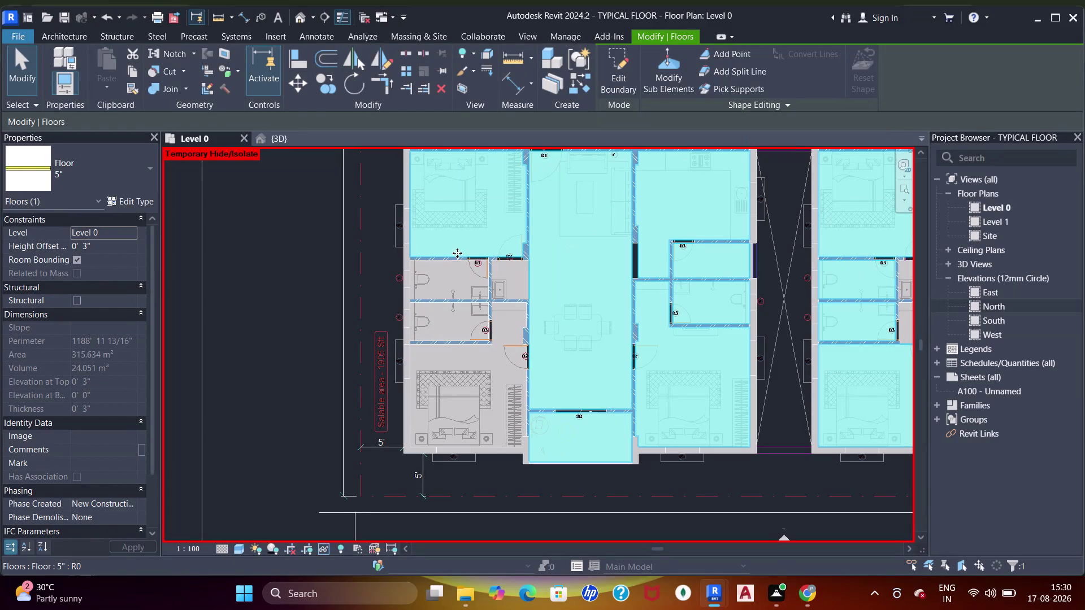
Enter the Level 0 floor's boundary edit and sketch a first gap-covering rectangle.
double_click(455, 250)
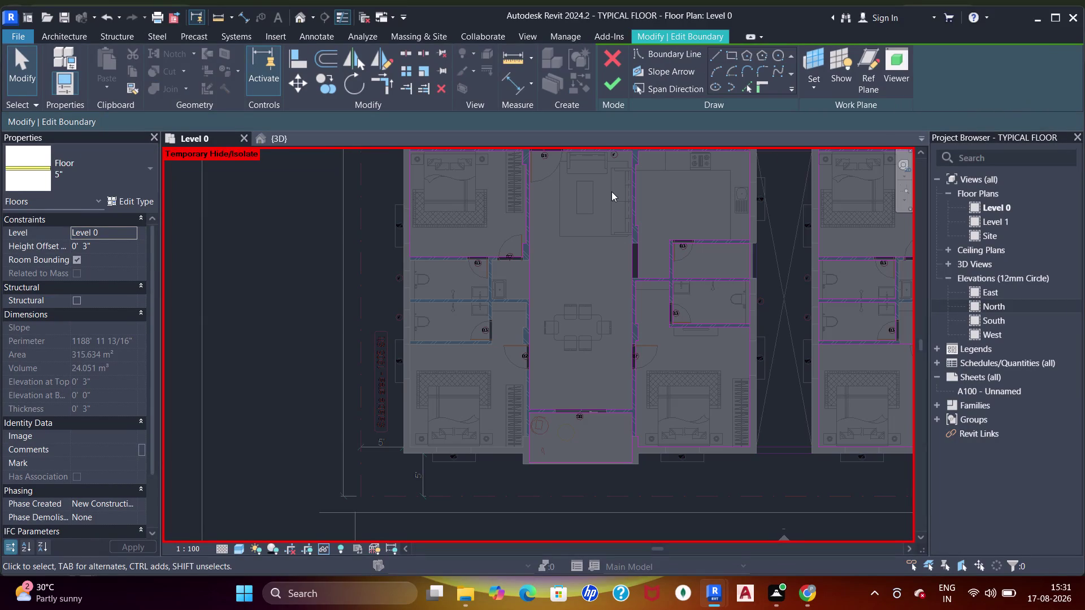
click(733, 56)
scroll(up, 3)
scroll(up, 3)
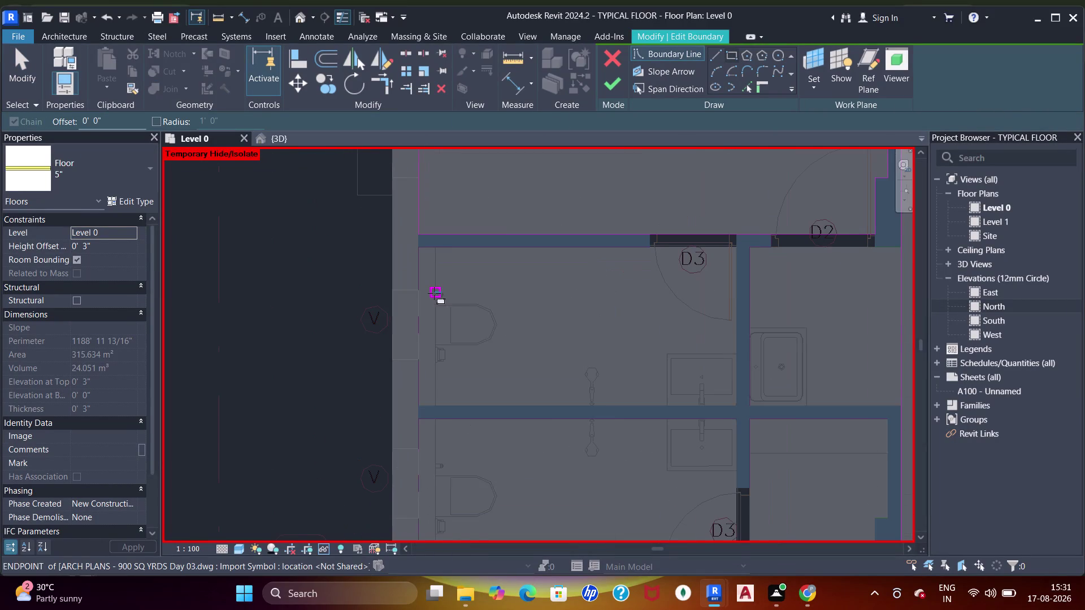
scroll(up, 3)
click(738, 246)
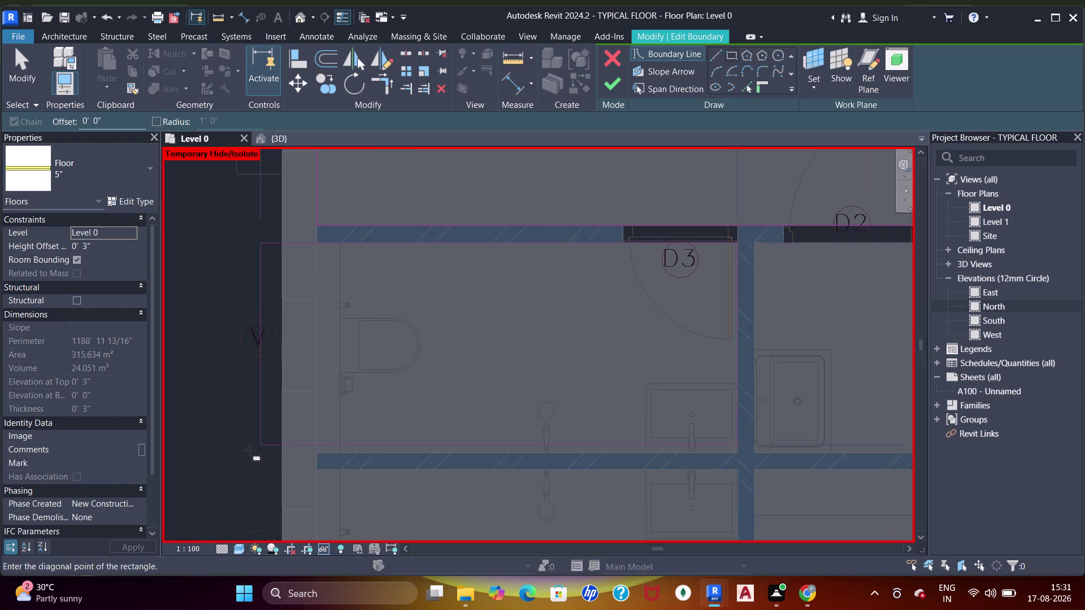
click(321, 448)
Sketch a rectangle along the bathroom wall to the floor's endpoint.
scroll(down, 3)
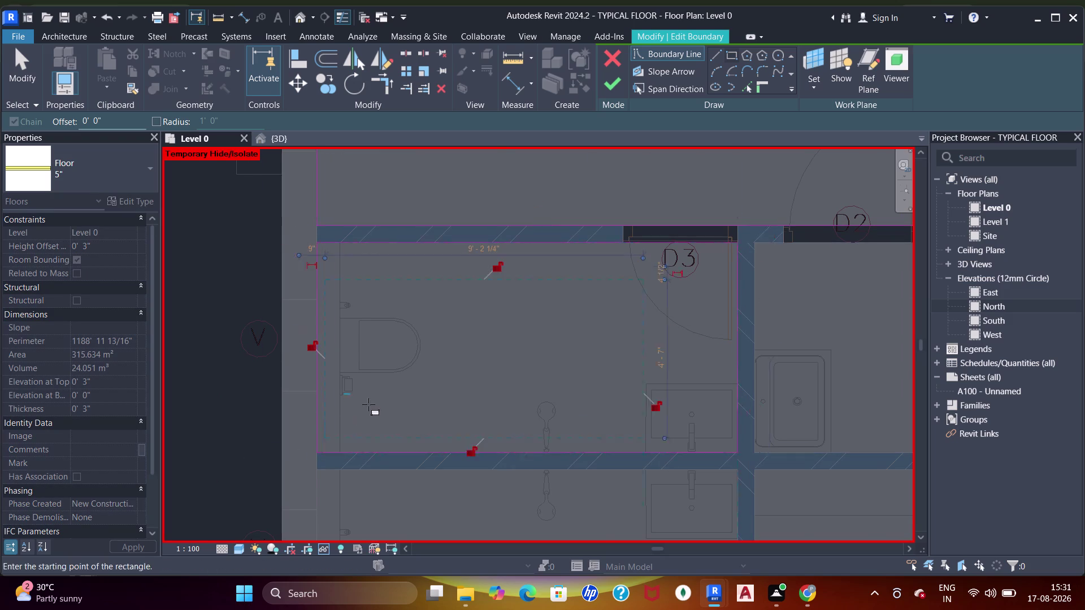
middle_drag(369, 404, 405, 272)
scroll(down, 3)
scroll(up, 3)
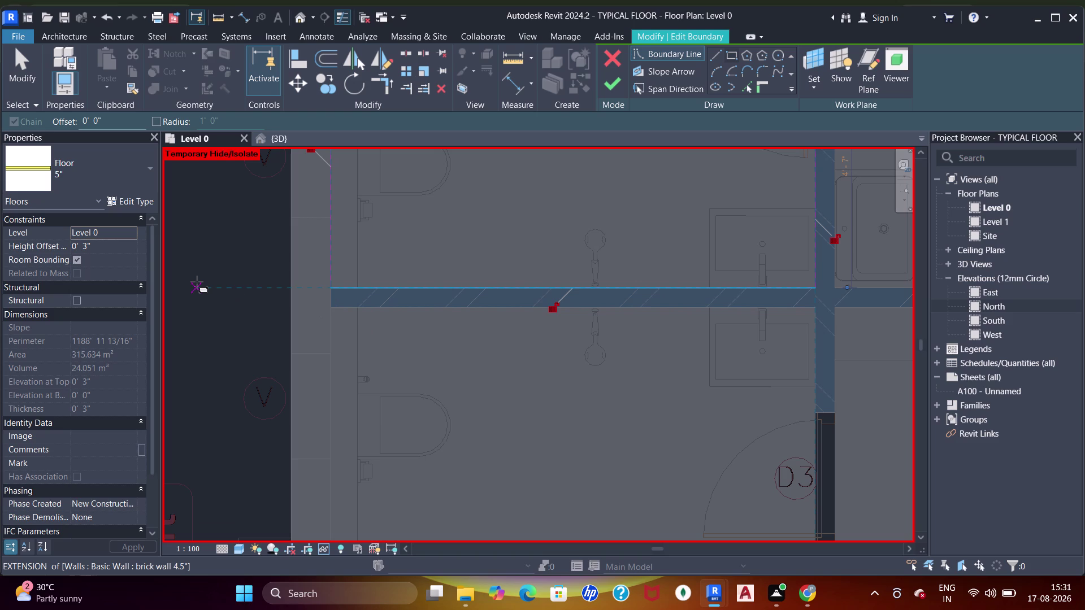
middle_drag(512, 309, 504, 244)
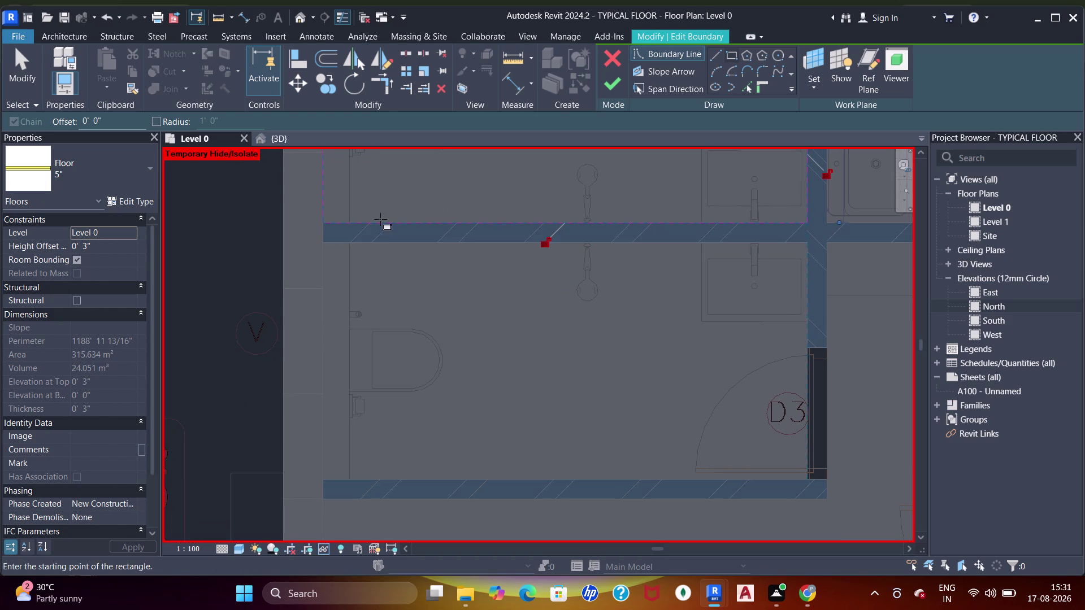
click(324, 245)
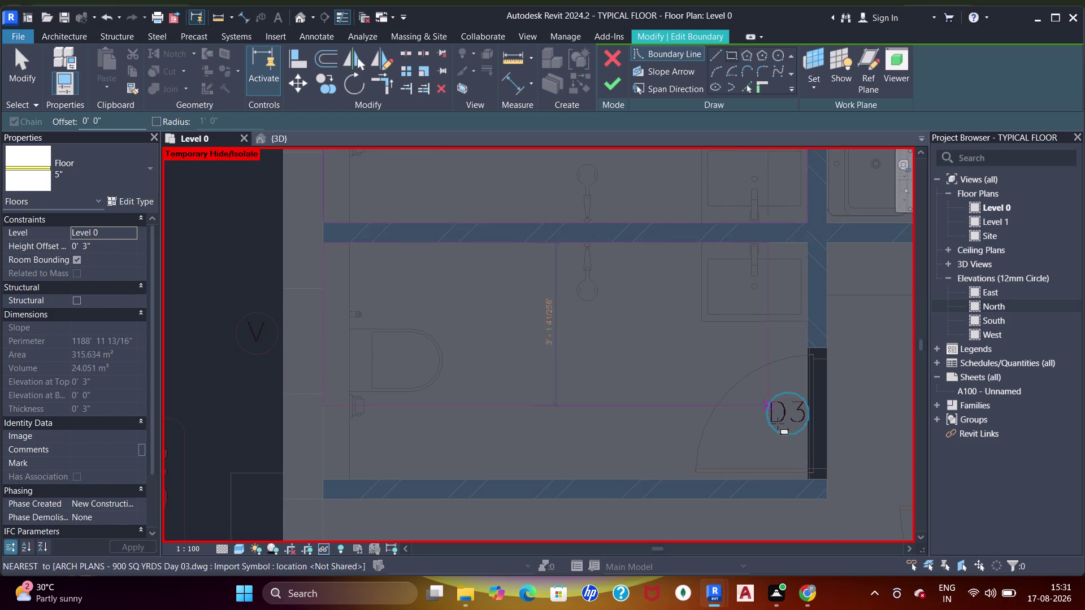
scroll(up, 3)
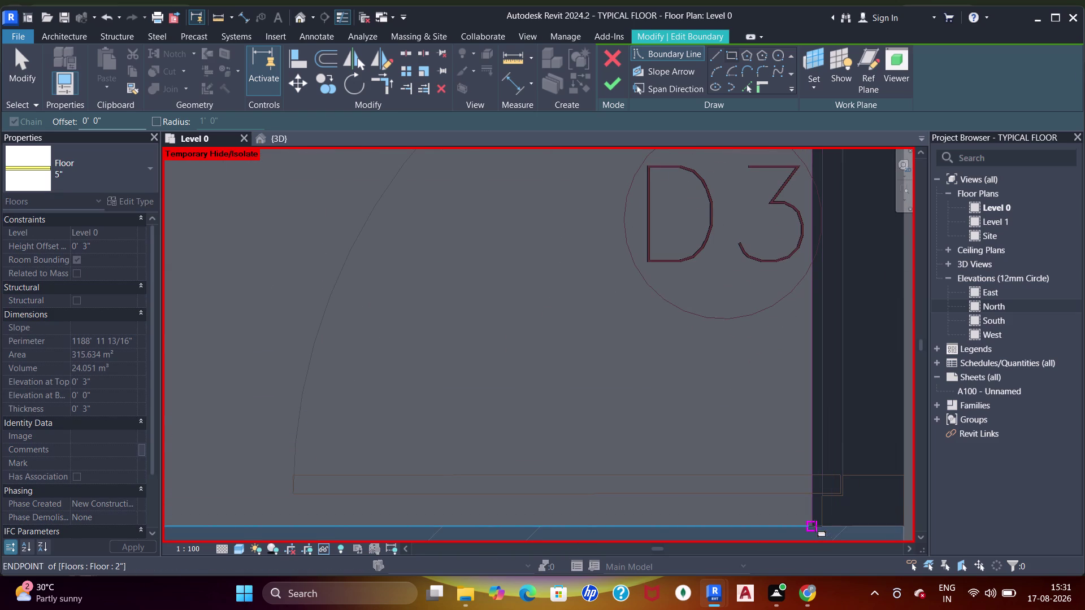
click(815, 525)
scroll(down, 3)
middle_drag(732, 272, 707, 312)
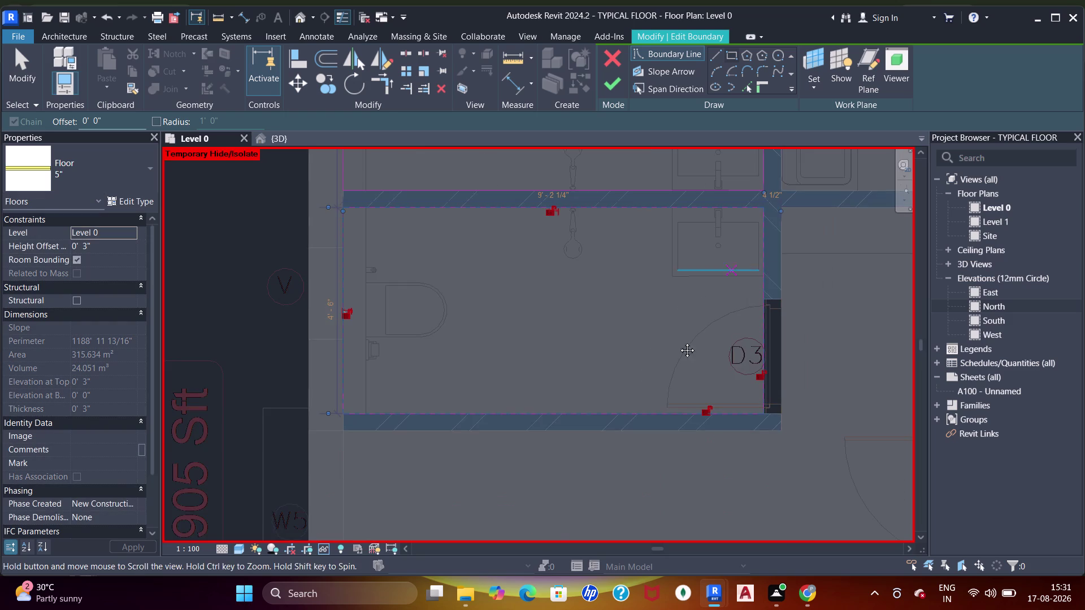
middle_drag(707, 311, 580, 401)
key(Escape)
Sketch a rectangle from the bedroom wall corner to beside the stair.
scroll(down, 3)
middle_drag(617, 329, 621, 230)
scroll(up, 3)
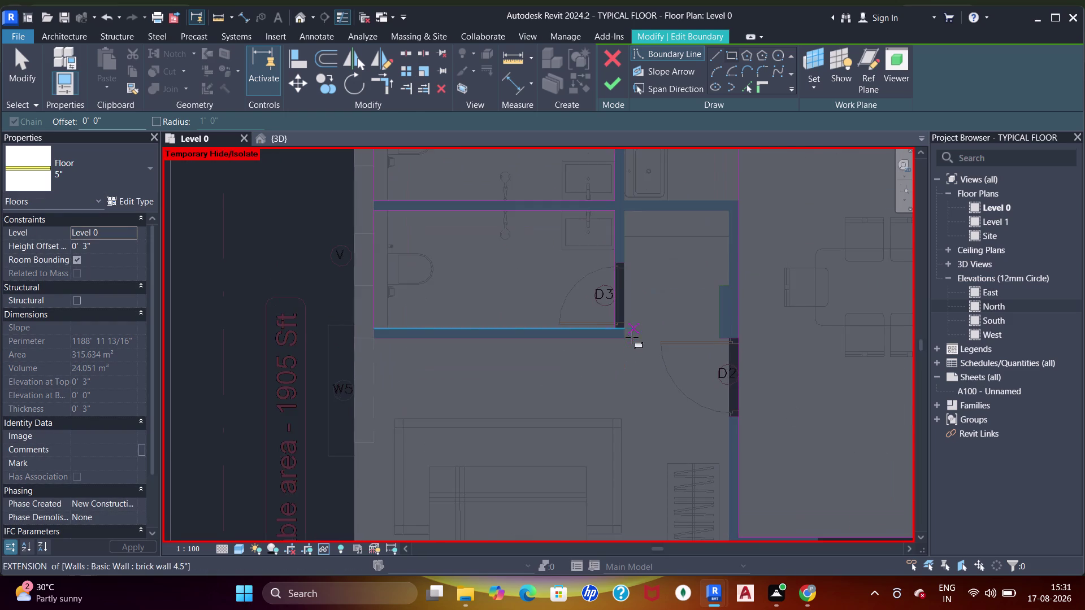
middle_drag(624, 351, 668, 251)
click(420, 244)
scroll(up, 3)
middle_drag(510, 354, 449, 235)
scroll(up, 3)
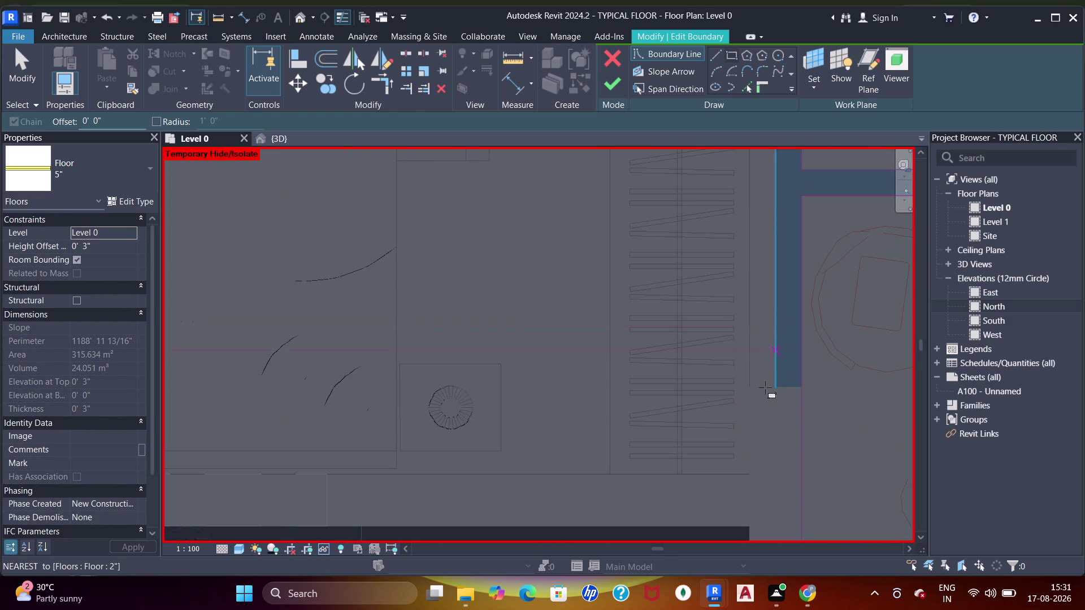
click(747, 468)
scroll(down, 3)
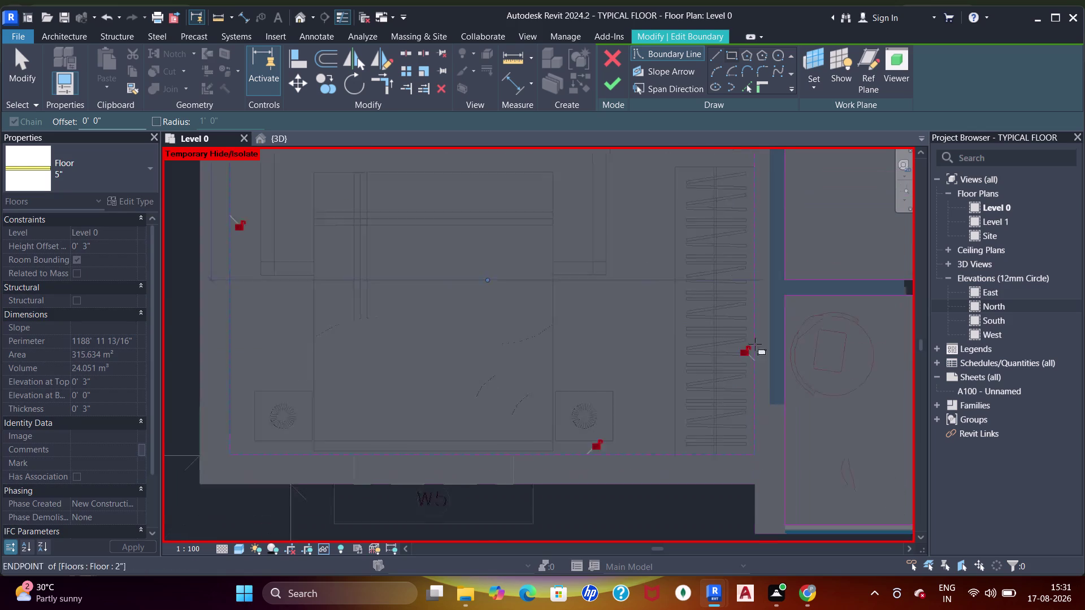
middle_drag(753, 334, 757, 388)
Start another boundary line along the wall near the new rectangle.
click(746, 89)
scroll(up, 3)
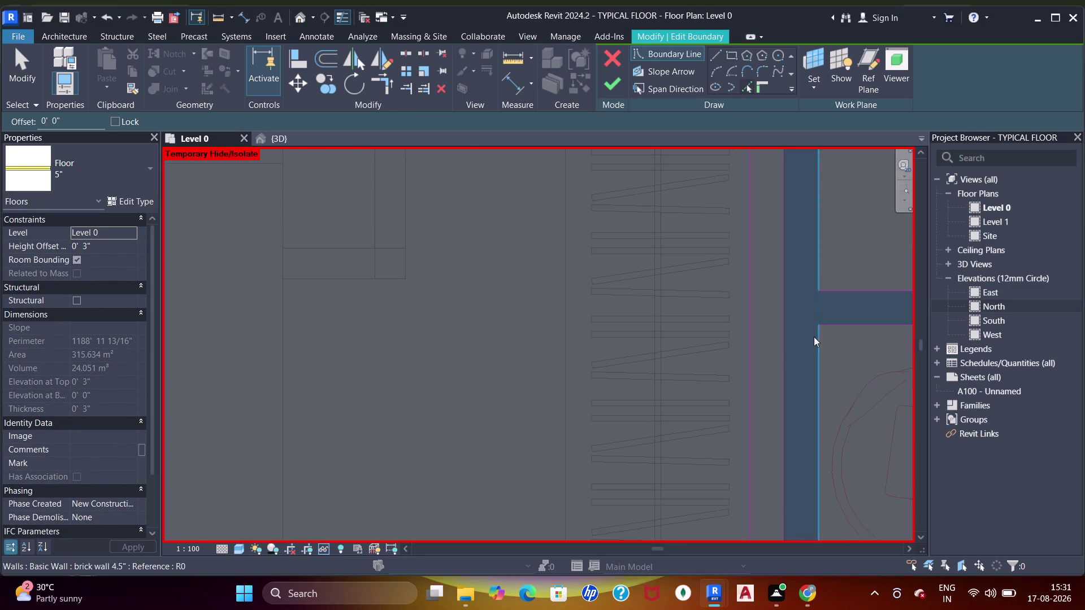
middle_drag(810, 378, 769, 141)
click(722, 344)
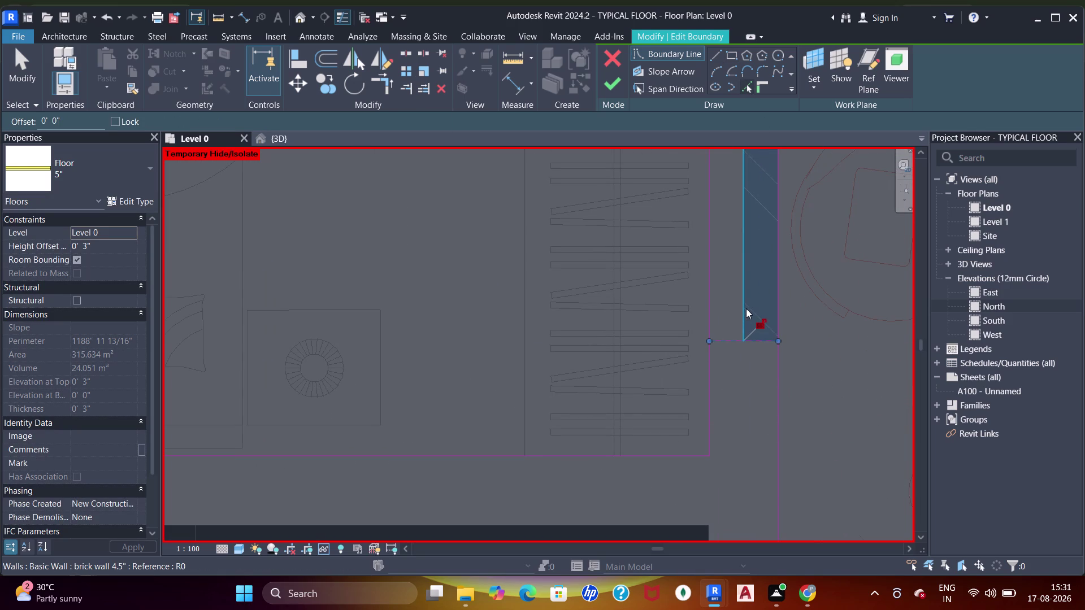
Complete the last boundary line and trim two overlapping corners with TR.
click(747, 277)
key(Escape)
key(Escape)
key(t)
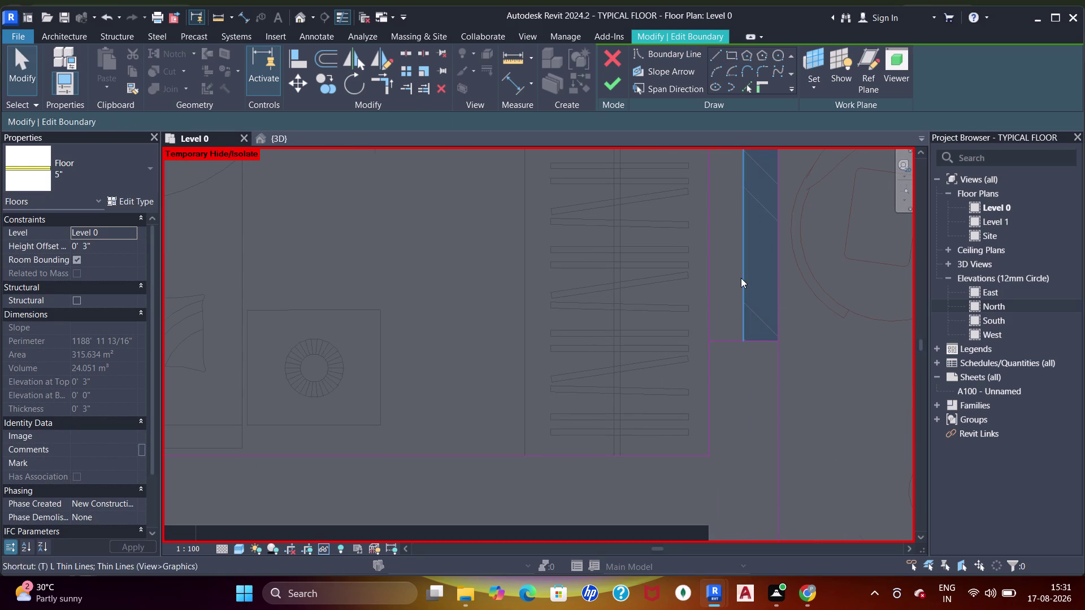
key(r)
click(712, 355)
click(722, 343)
click(729, 339)
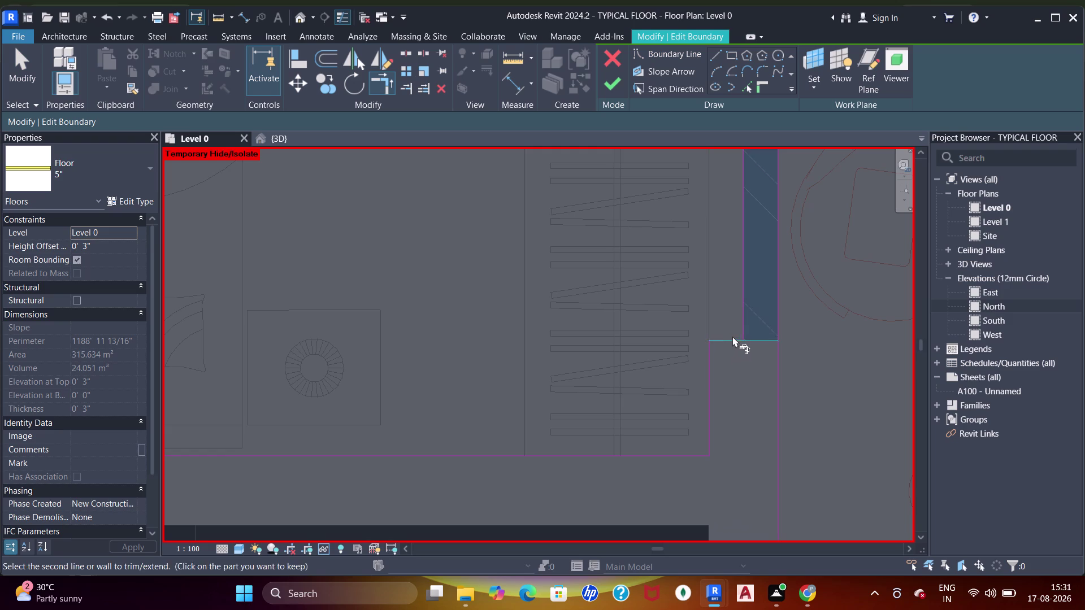
click(737, 327)
Trim the overlapping boundary lines near door D2 into a corner.
scroll(down, 3)
middle_drag(672, 340, 673, 344)
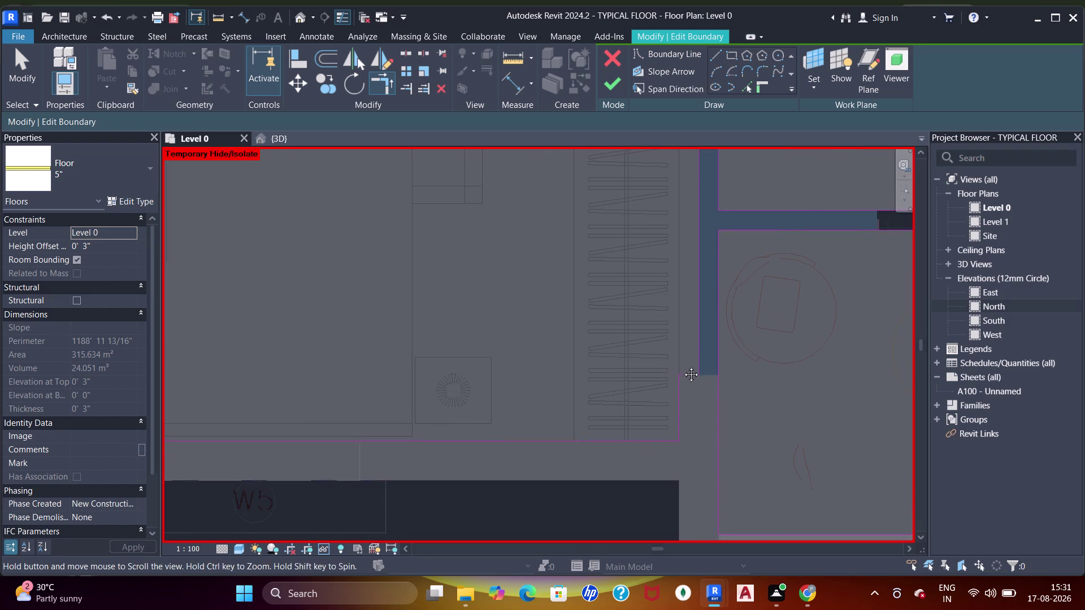
middle_drag(674, 344, 710, 453)
middle_drag(670, 251, 672, 421)
middle_drag(688, 301, 688, 440)
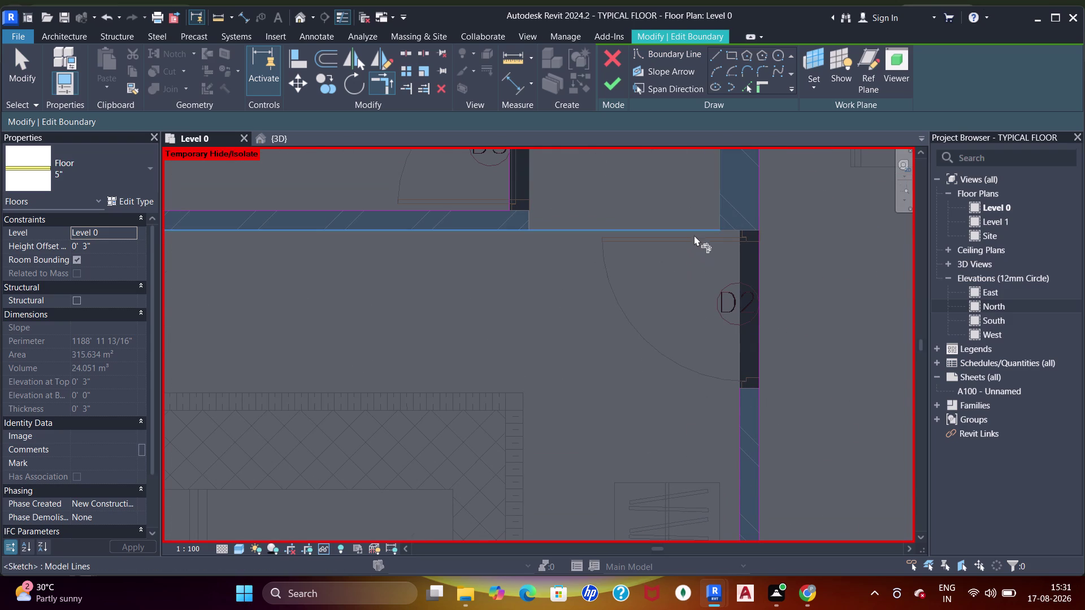
click(694, 234)
click(741, 406)
Check the bedroom and SD room boundaries, then finish the floor edit.
scroll(down, 3)
middle_drag(472, 266, 538, 211)
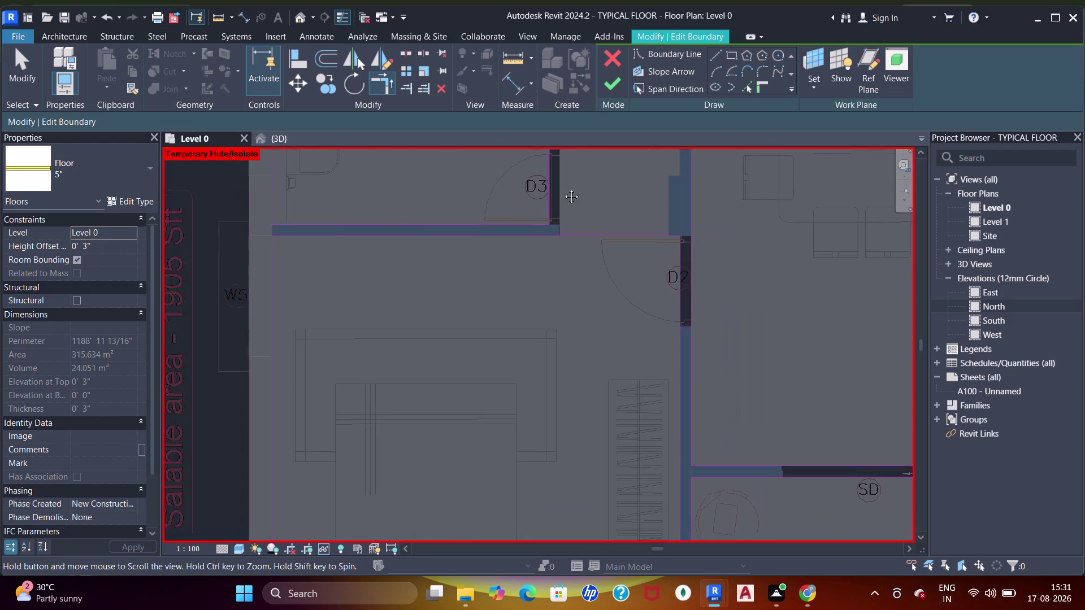
middle_drag(539, 211, 563, 188)
middle_drag(466, 207, 484, 155)
middle_click(365, 451)
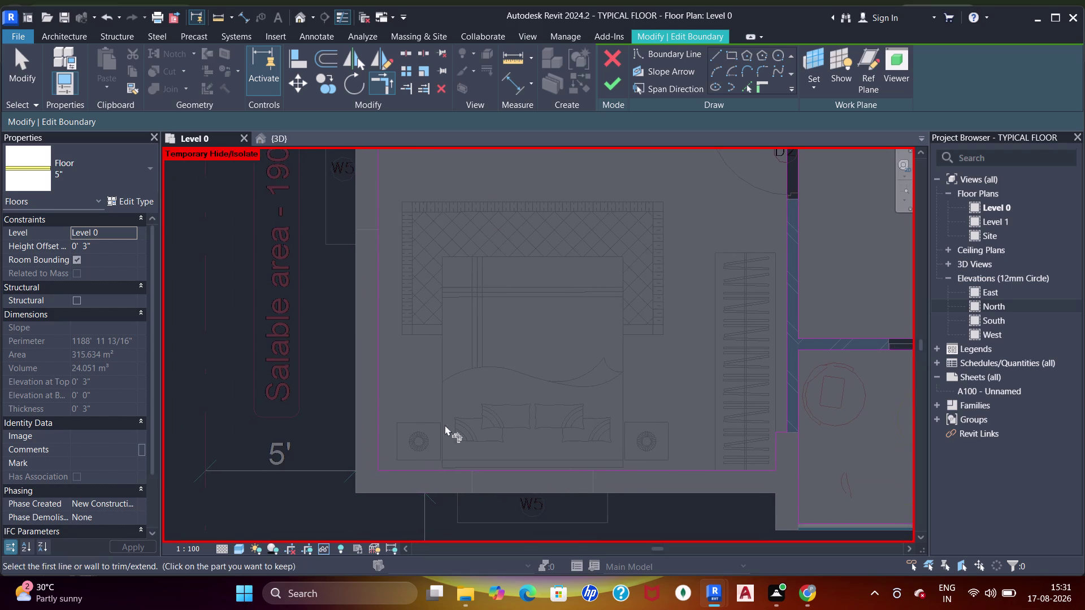
middle_drag(495, 376, 363, 453)
scroll(down, 3)
middle_drag(501, 401, 395, 294)
scroll(up, 3)
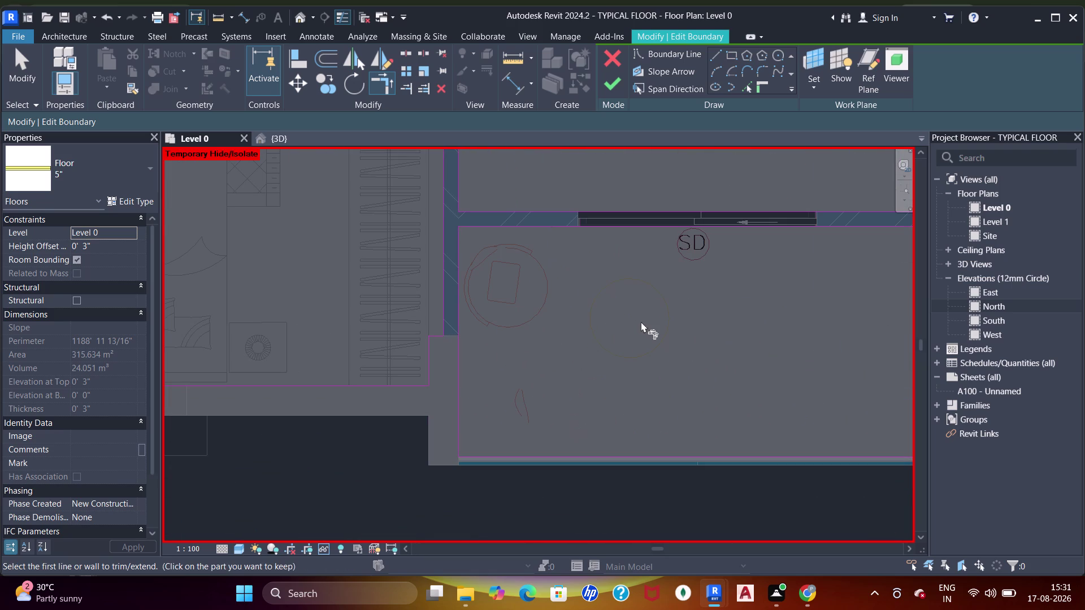
drag(615, 82, 621, 83)
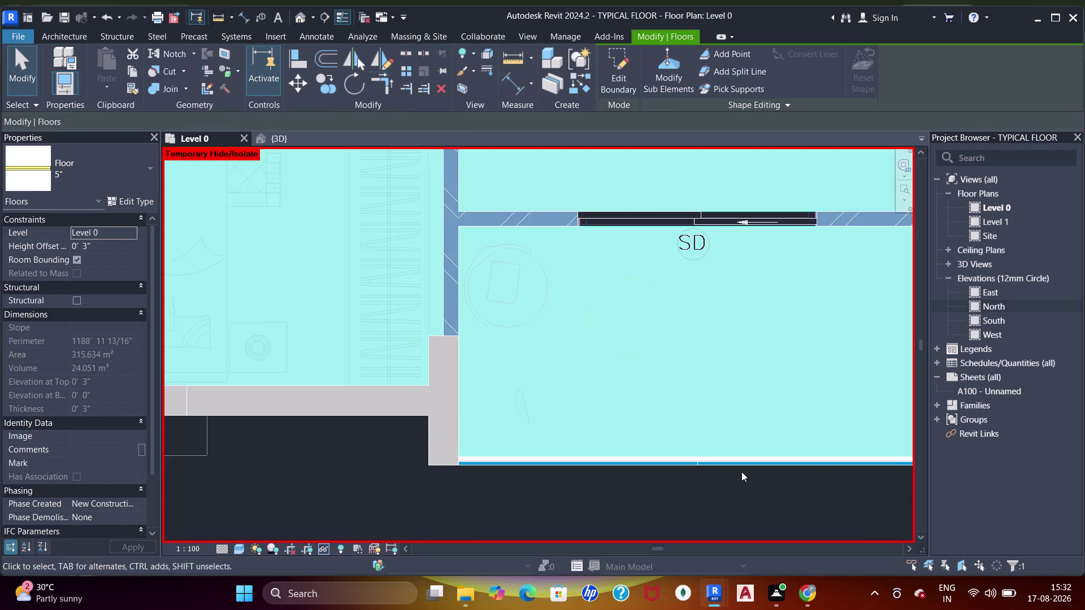
Review the enlarged 338.463 m² floor, deselect it, and start a new Architecture Floor.
scroll(down, 3)
middle_drag(640, 348, 662, 450)
scroll(down, 3)
middle_drag(659, 313, 675, 406)
scroll(up, 3)
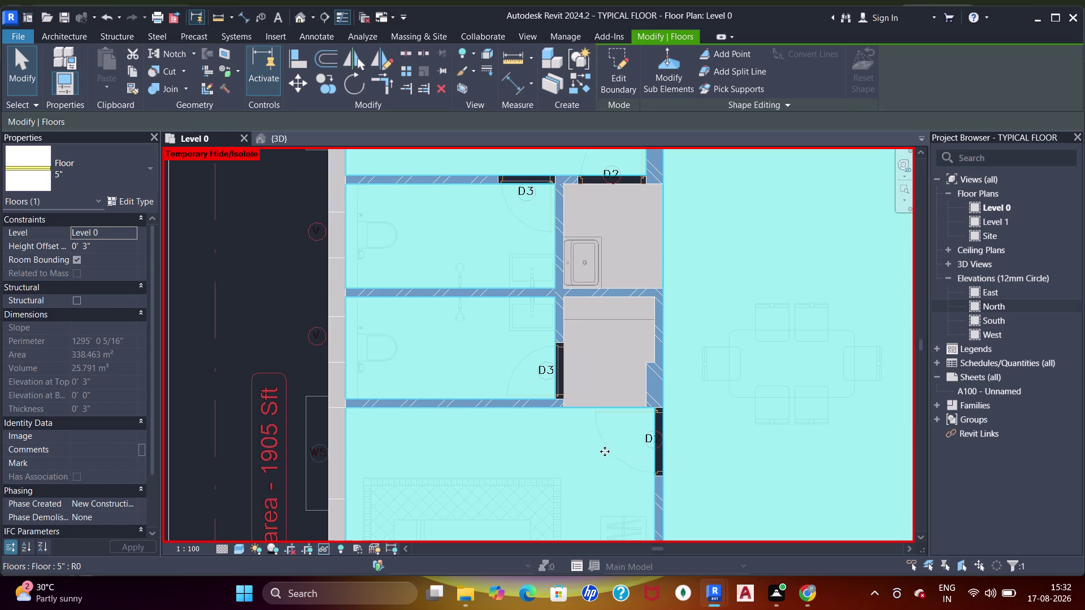
key(Escape)
key(Escape)
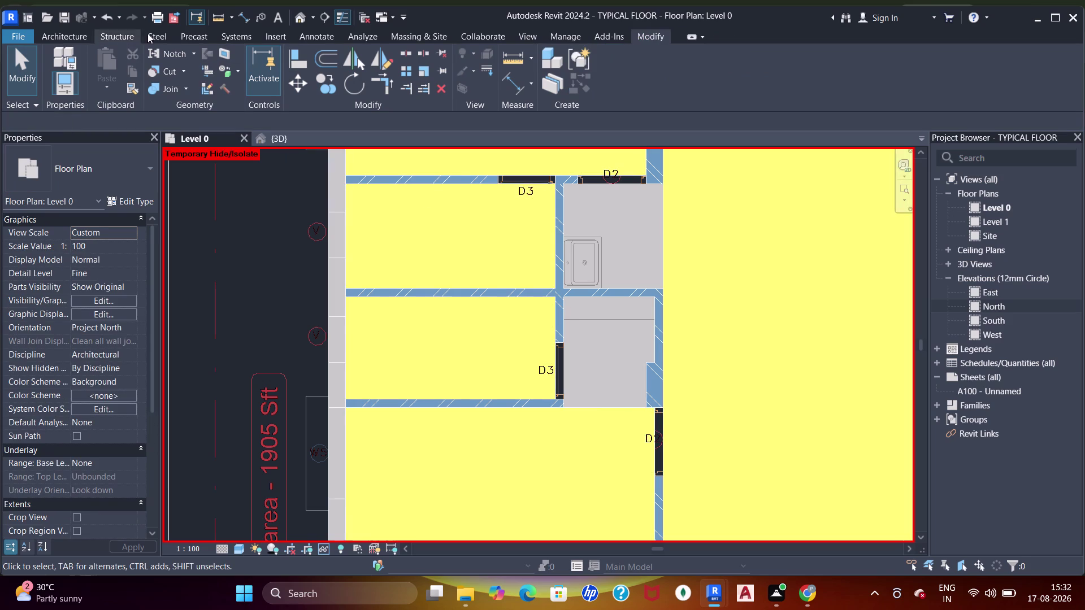
click(59, 34)
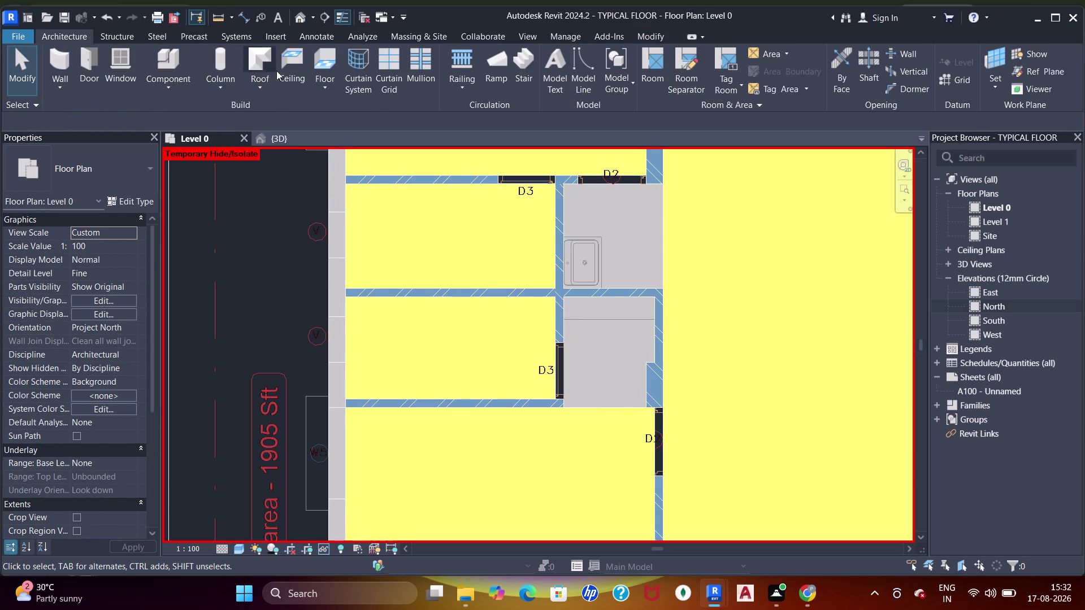
click(317, 63)
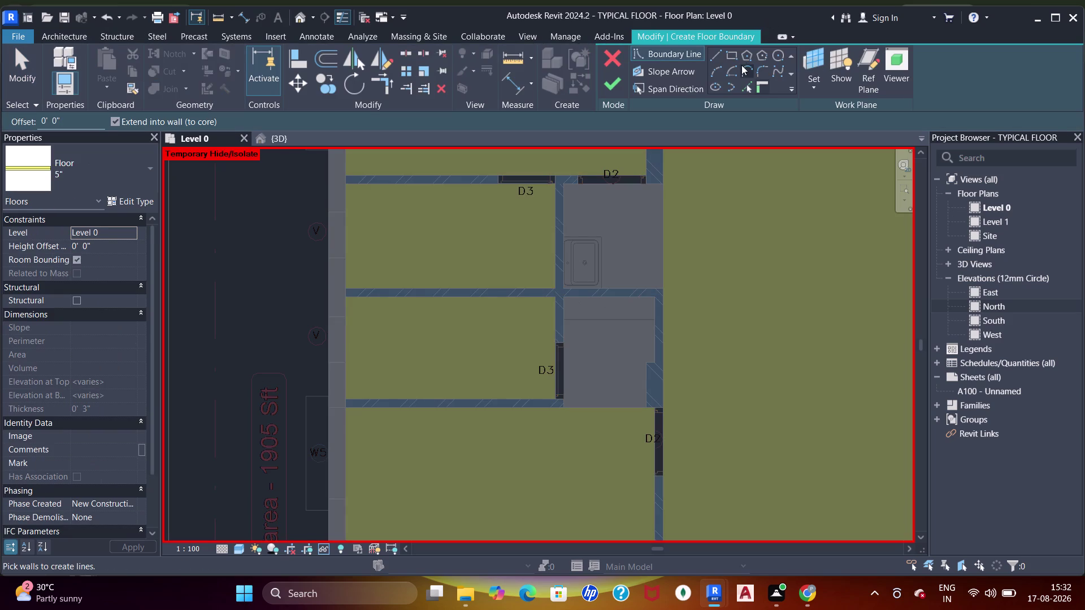
Sketch a rectangular boundary from the wall corner to cover the first floor gap.
click(738, 55)
scroll(up, 3)
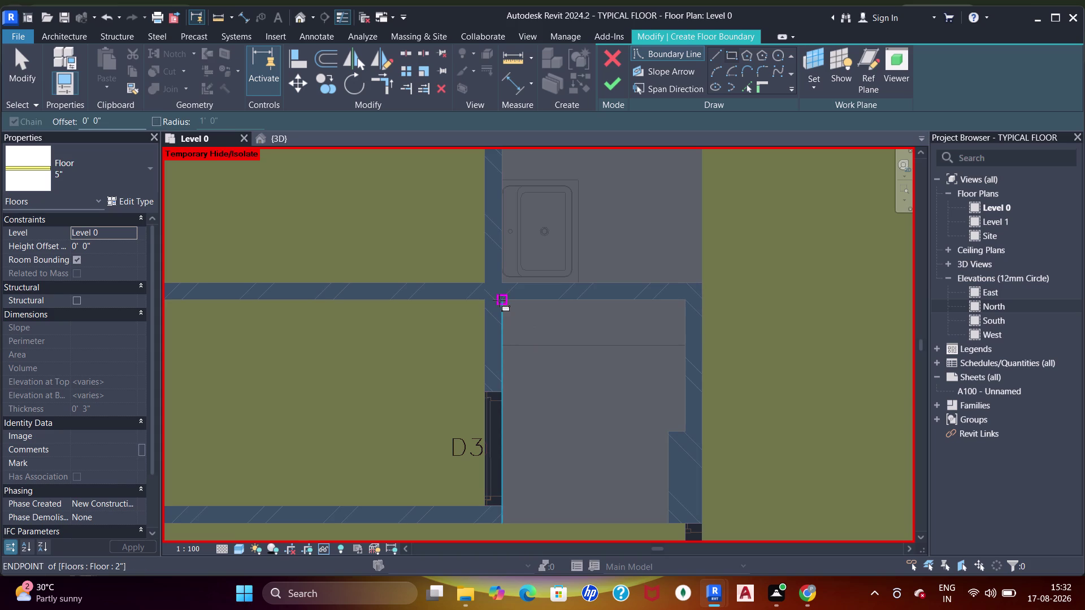
click(499, 297)
click(668, 520)
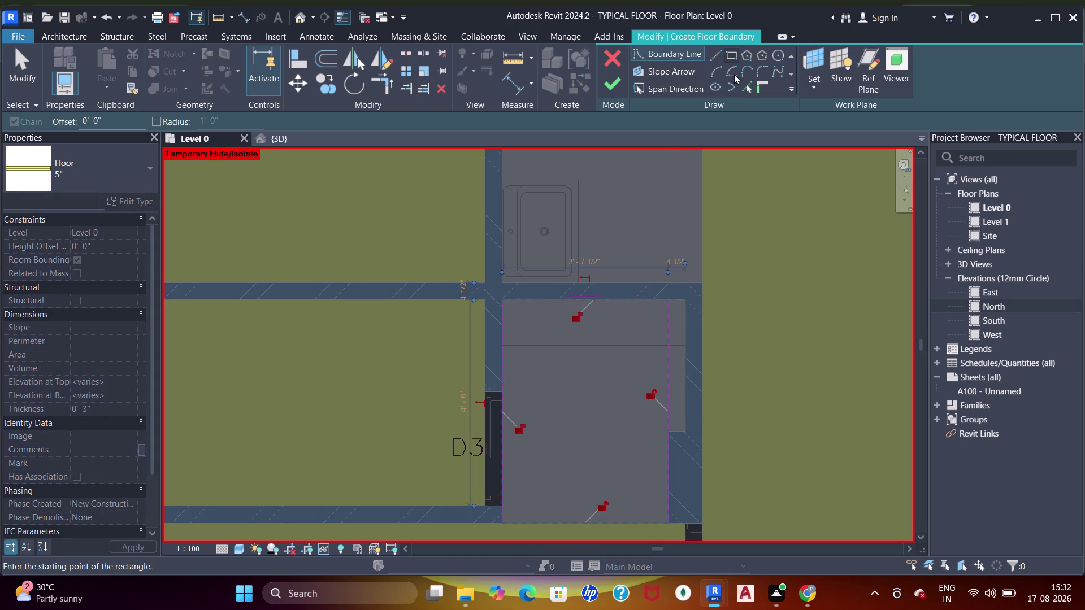
Pick the column edge and a neighbouring edge as additional boundary lines.
click(749, 88)
scroll(up, 3)
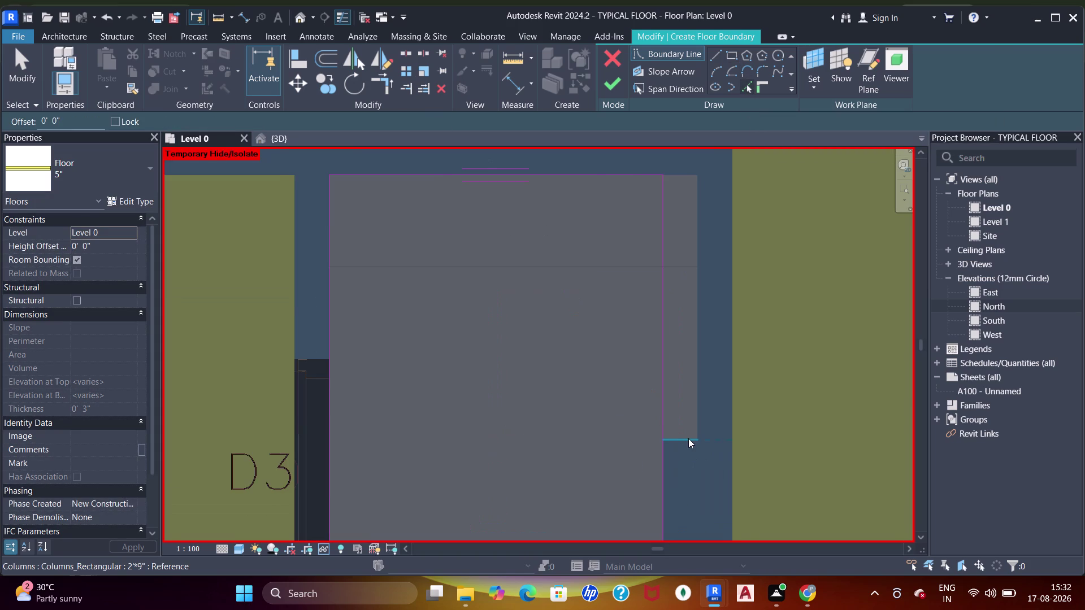
click(690, 439)
click(702, 389)
key(Escape)
key(Escape)
key(Escape)
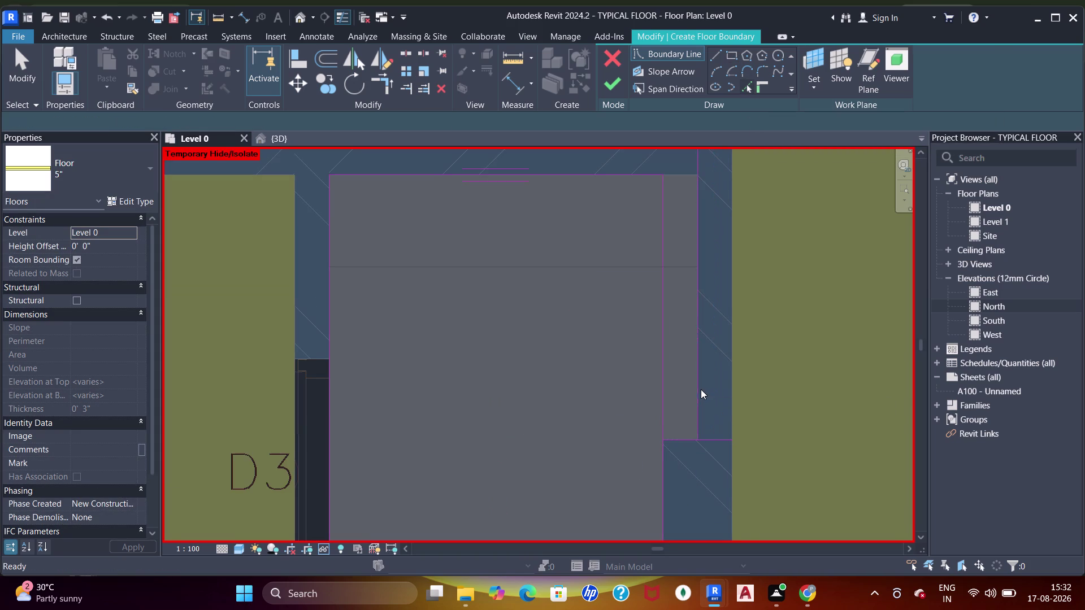
Trim the boundary lines into three closed corners with TR.
text(tr)
click(670, 439)
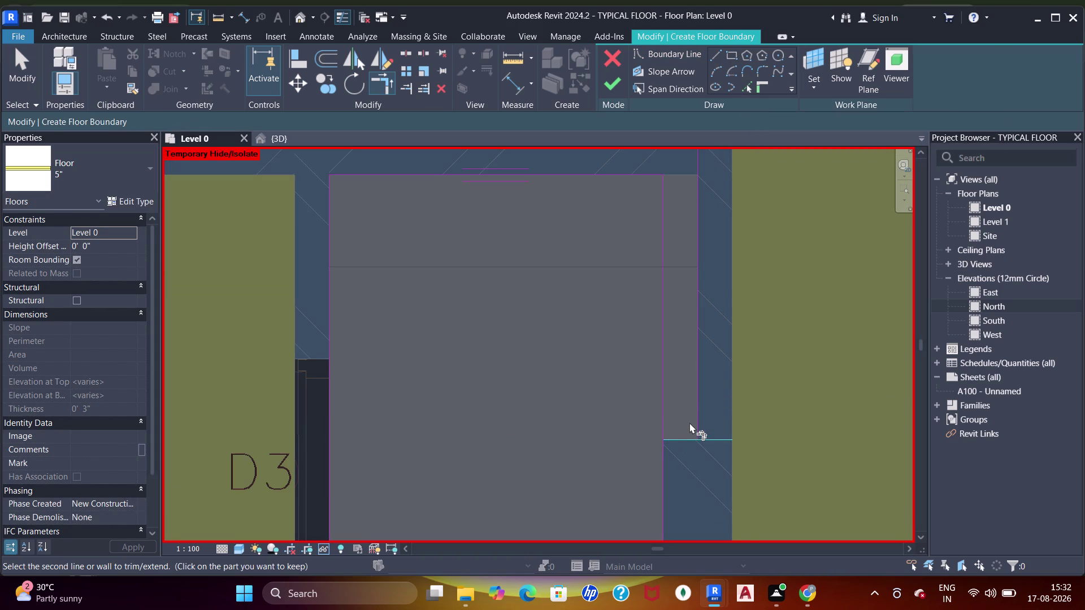
click(700, 421)
click(667, 461)
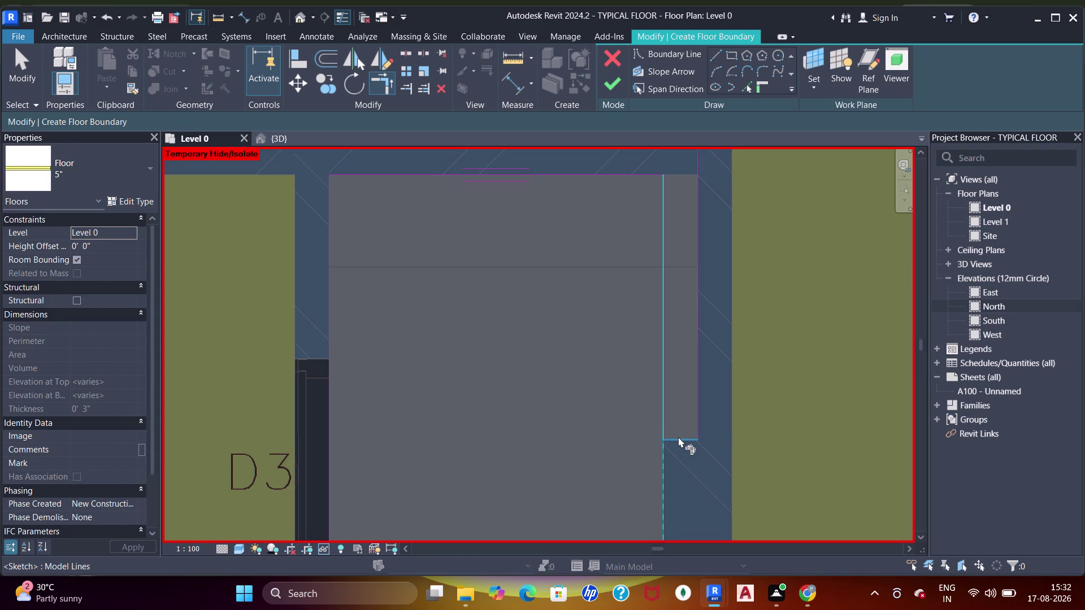
click(678, 437)
scroll(down, 3)
click(650, 236)
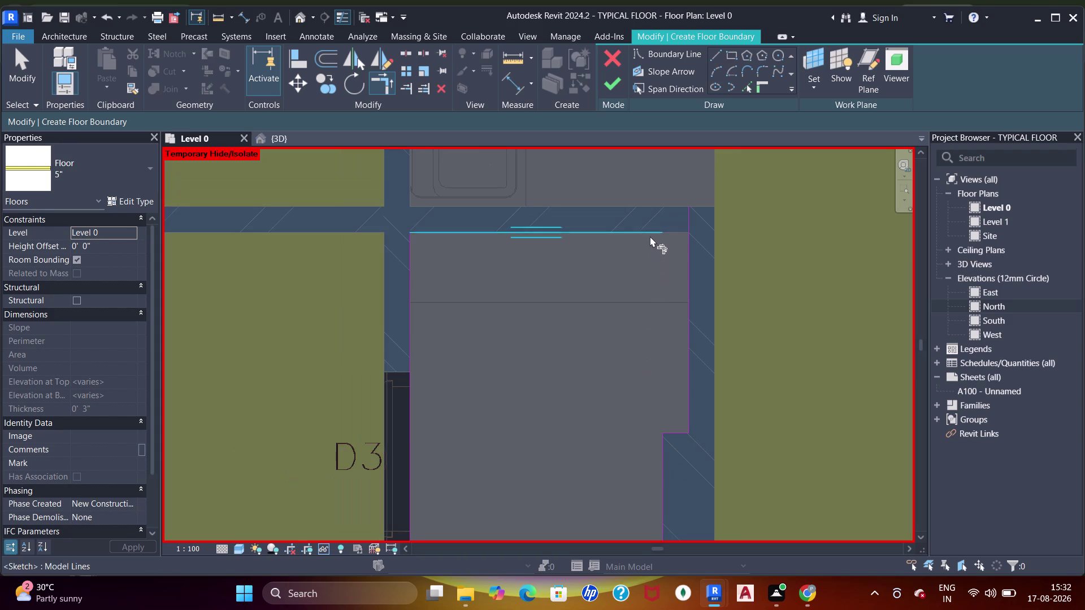
click(685, 256)
scroll(down, 3)
Sketch a rectangular boundary covering the floor gap near gridline D3.
middle_drag(572, 209, 572, 324)
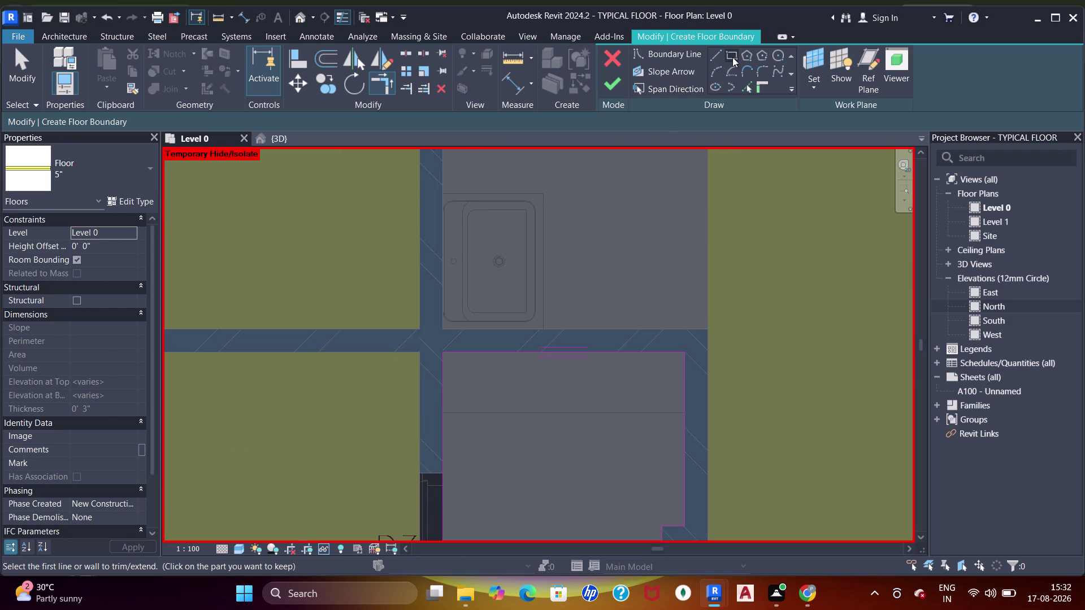
click(732, 56)
middle_drag(554, 224, 544, 310)
scroll(down, 3)
middle_drag(459, 255, 461, 286)
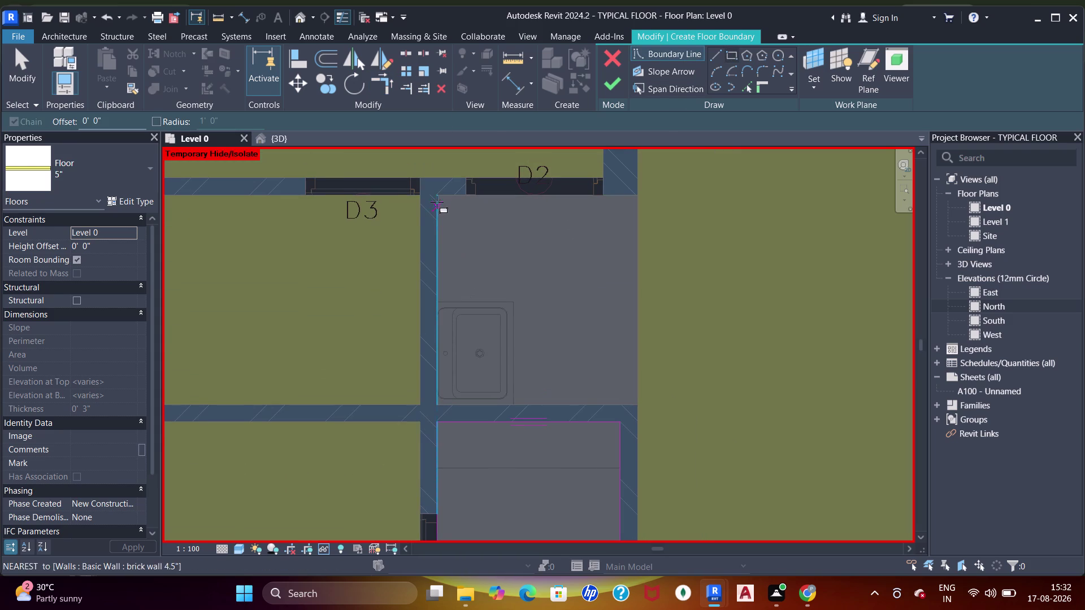
click(440, 198)
click(636, 403)
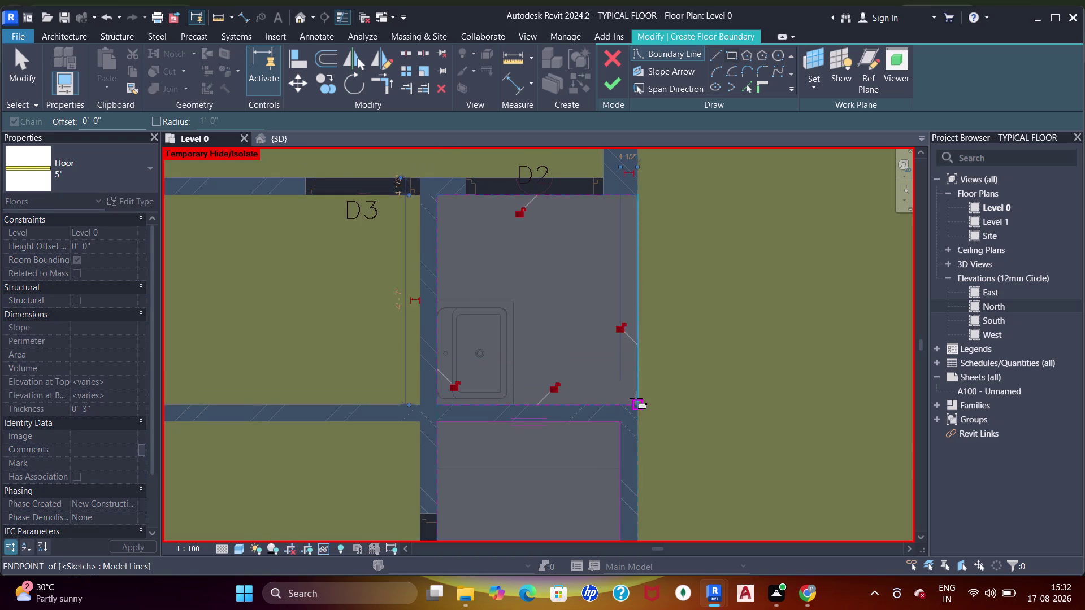
scroll(down, 3)
middle_drag(612, 270, 615, 364)
Add a boundary rectangle from the room corner by D3 across the next gap.
key(Escape)
scroll(down, 3)
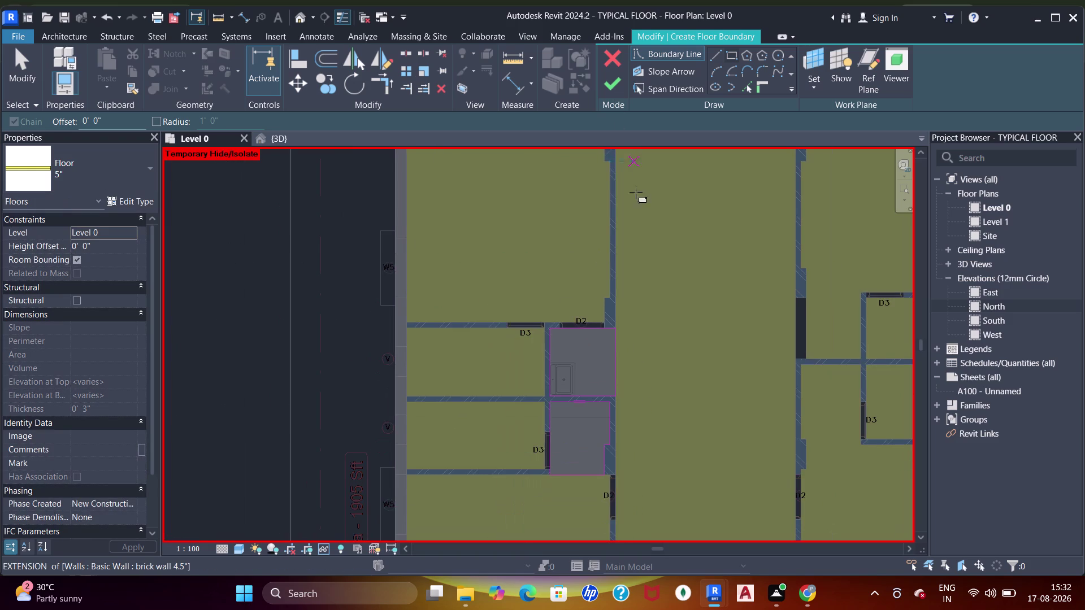
scroll(down, 3)
middle_drag(656, 305, 507, 288)
scroll(down, 3)
middle_drag(664, 294, 483, 314)
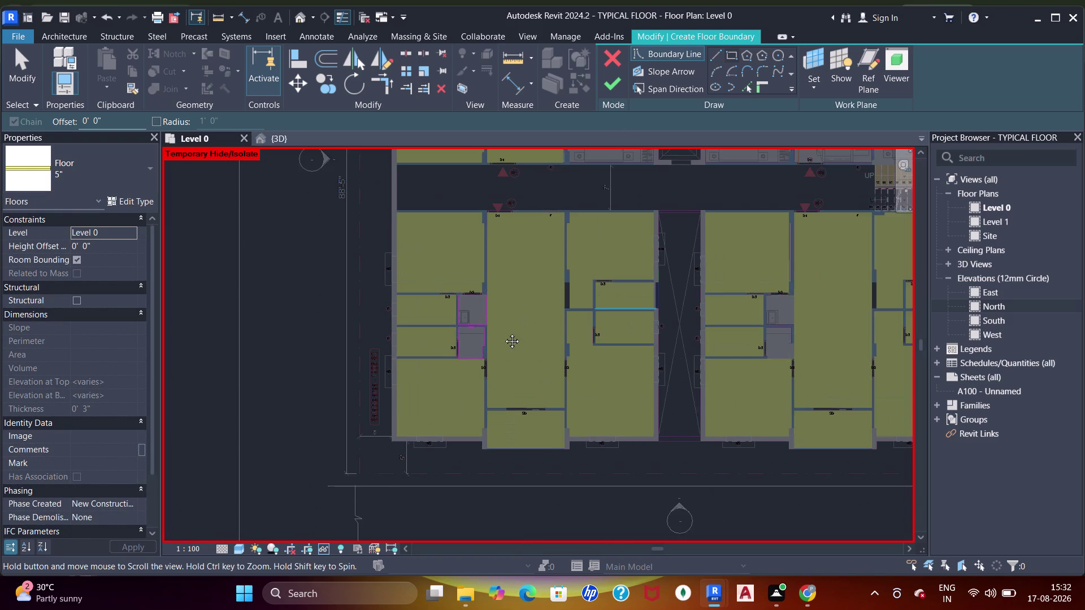
middle_drag(673, 374, 668, 379)
scroll(up, 3)
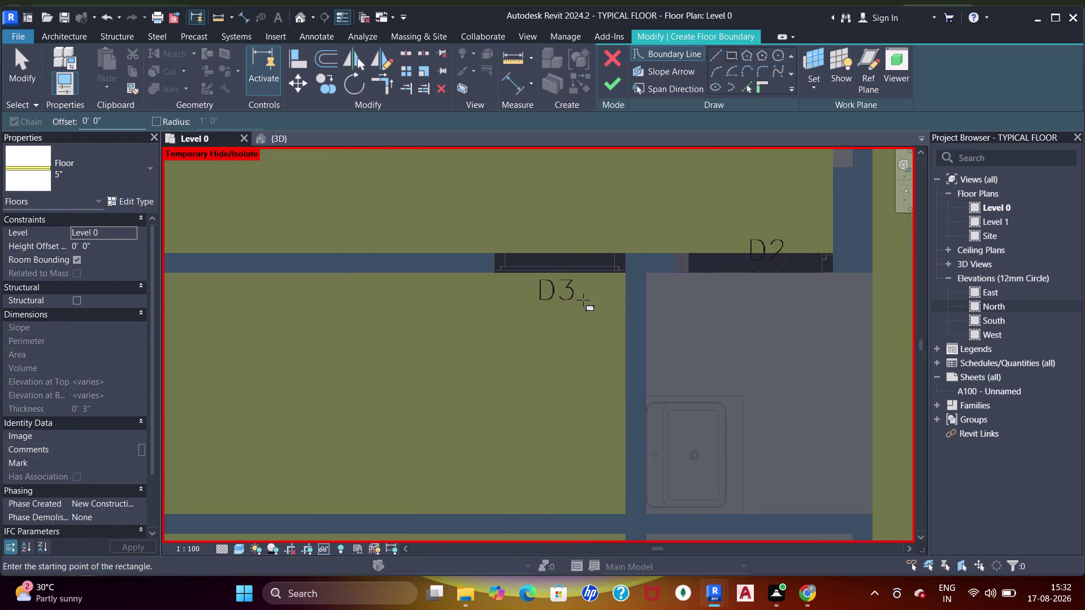
click(649, 273)
middle_drag(695, 357, 576, 192)
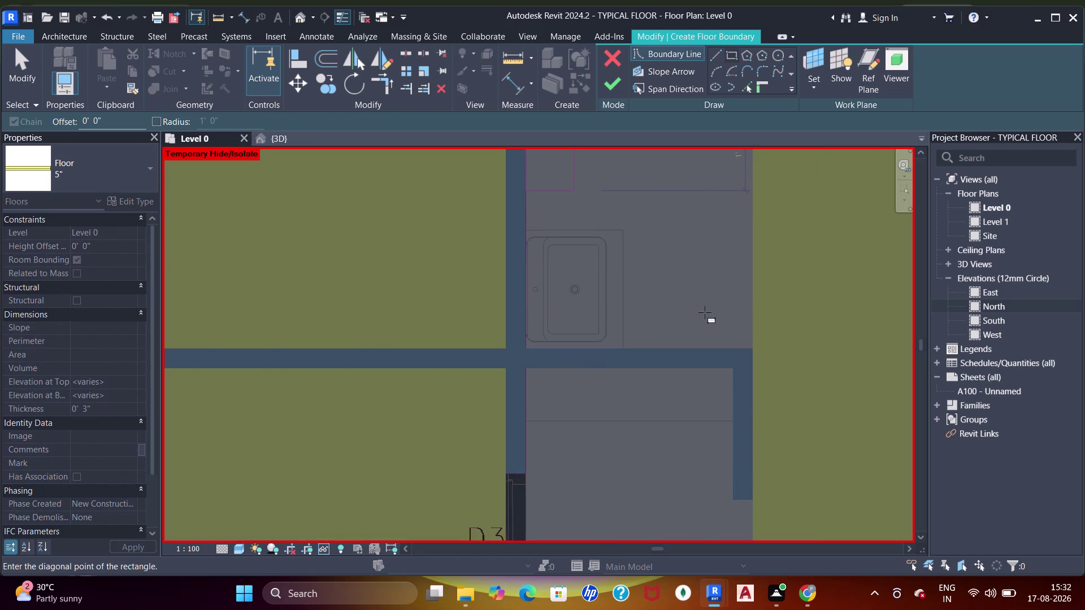
click(755, 347)
Sketch a boundary rectangle from the wall edge along the slab edge.
middle_drag(700, 376, 685, 276)
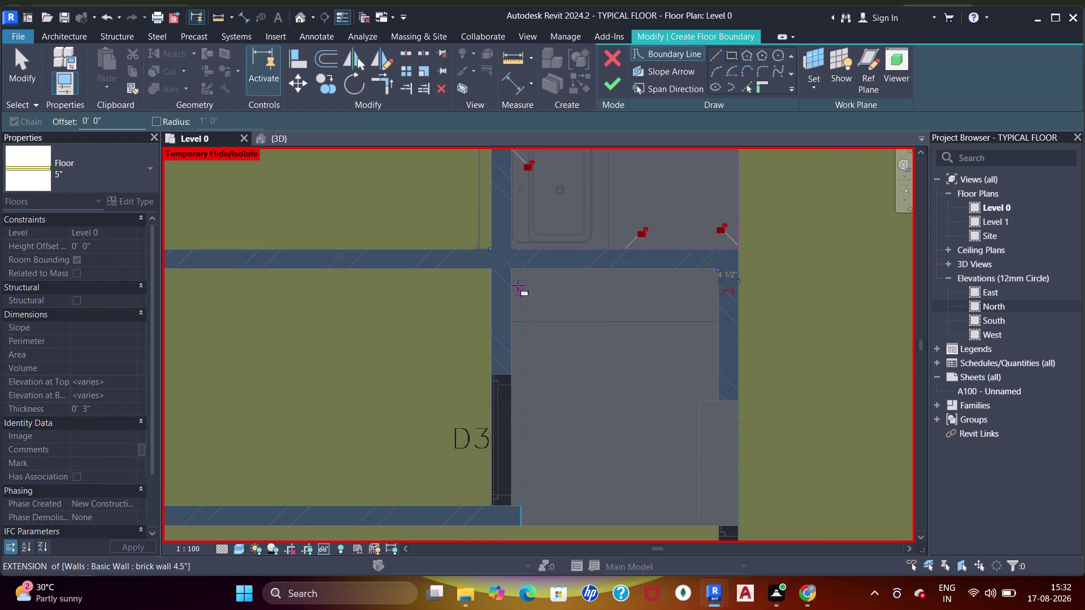
click(512, 272)
middle_drag(587, 387, 559, 248)
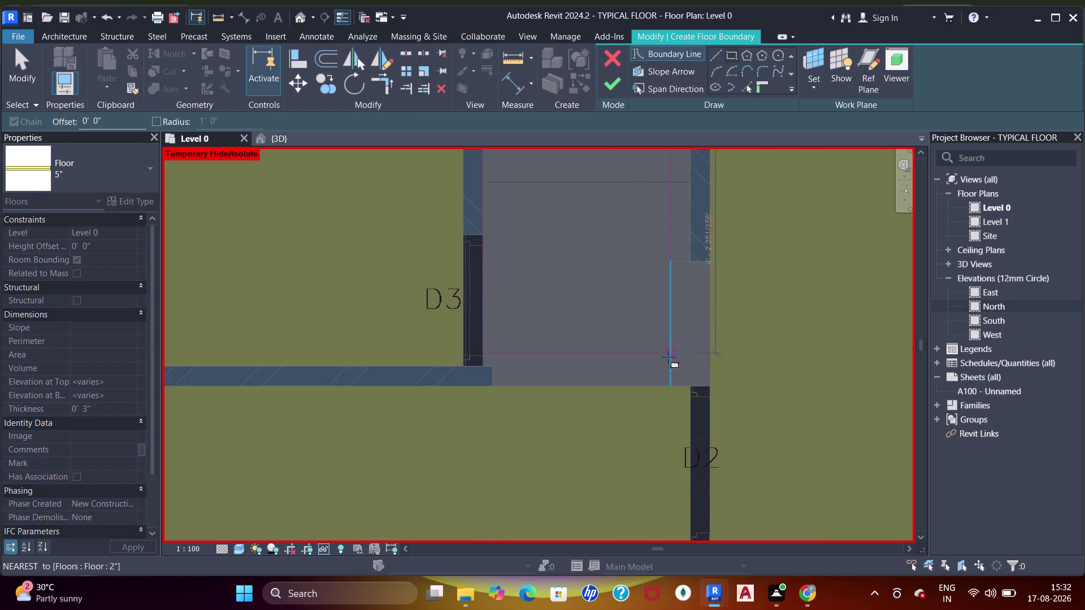
click(672, 385)
middle_drag(649, 182, 645, 256)
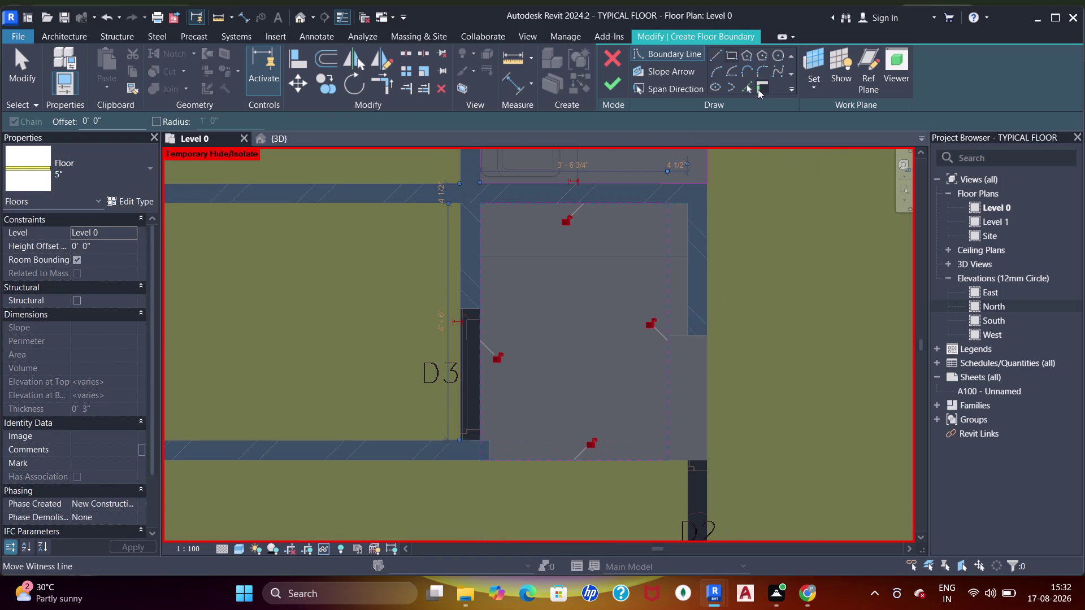
Pick the wall edge and its adjacent edge as boundary lines.
click(747, 85)
scroll(up, 3)
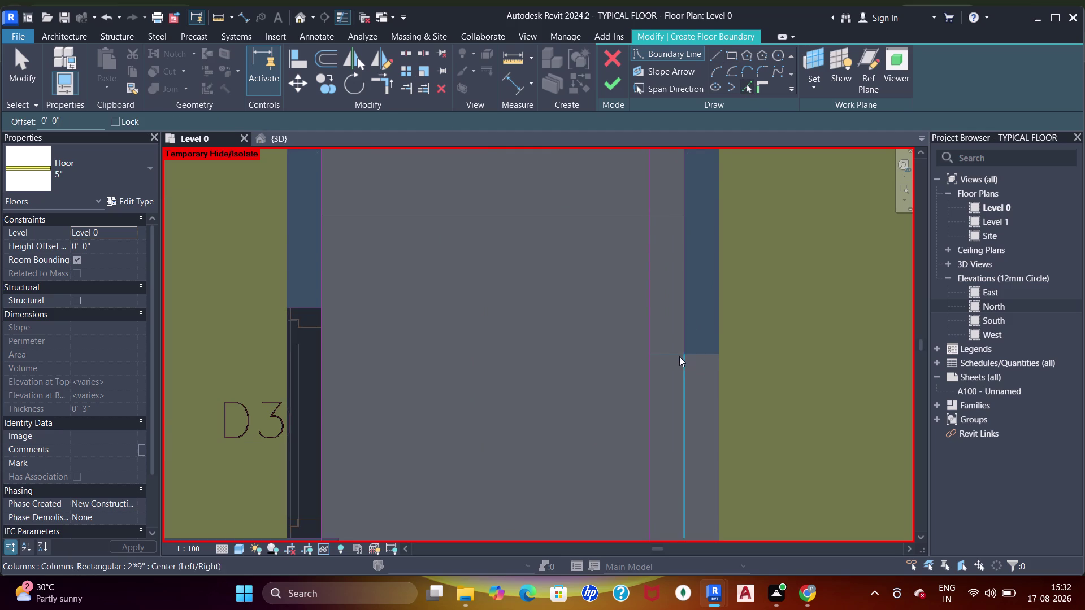
click(675, 354)
click(685, 330)
middle_drag(680, 305, 686, 328)
Trim the new boundary lines into two closed corners.
key(Escape)
key(Escape)
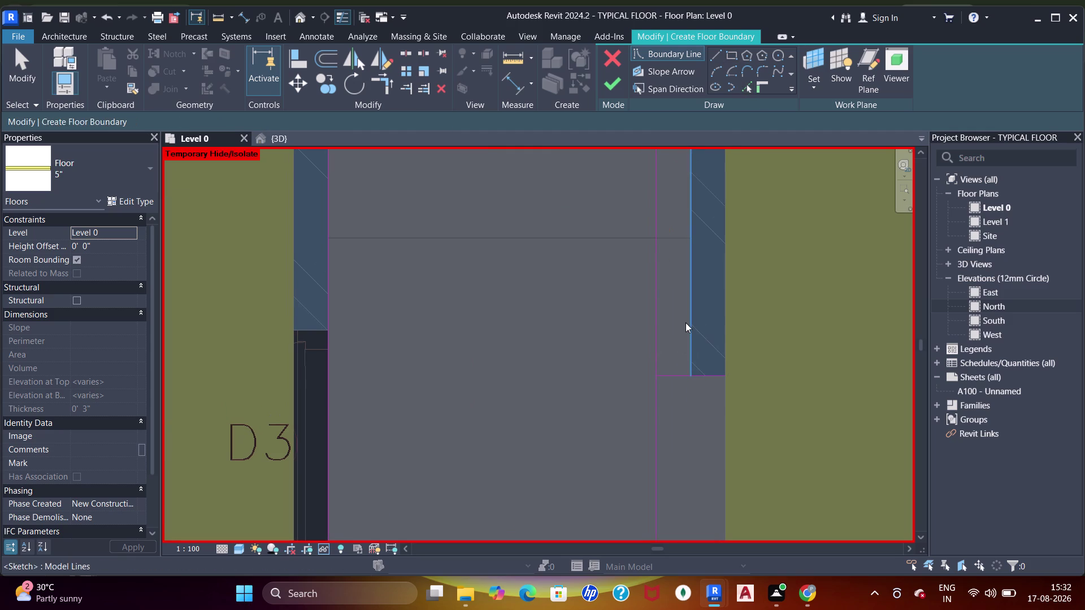
key(t)
key(r)
click(660, 404)
click(664, 380)
click(674, 375)
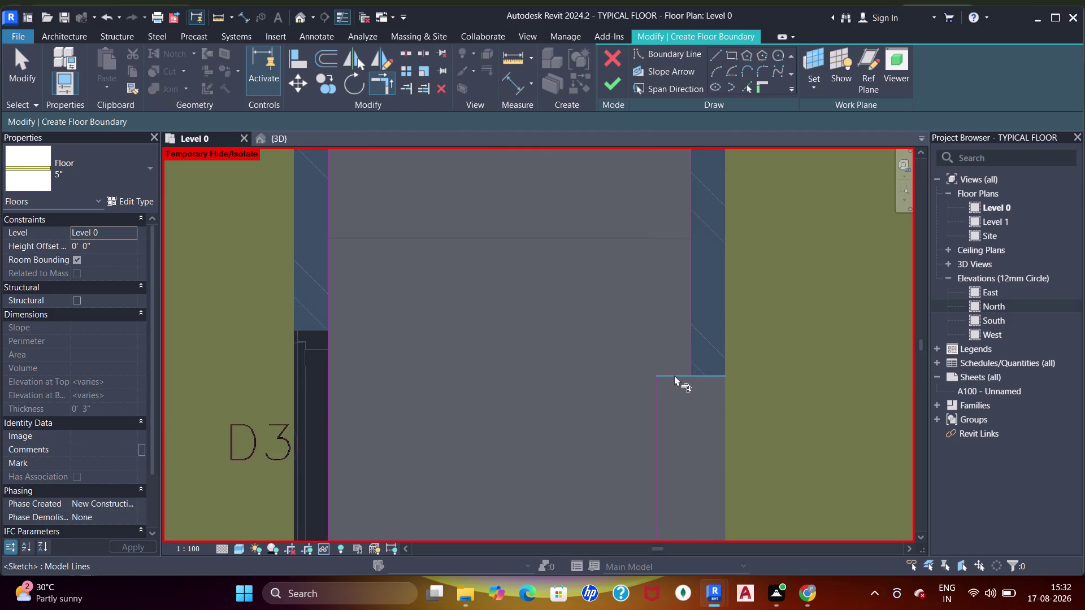
click(689, 354)
Trim the edges of the next corner so they meet.
scroll(down, 3)
middle_drag(658, 305, 656, 372)
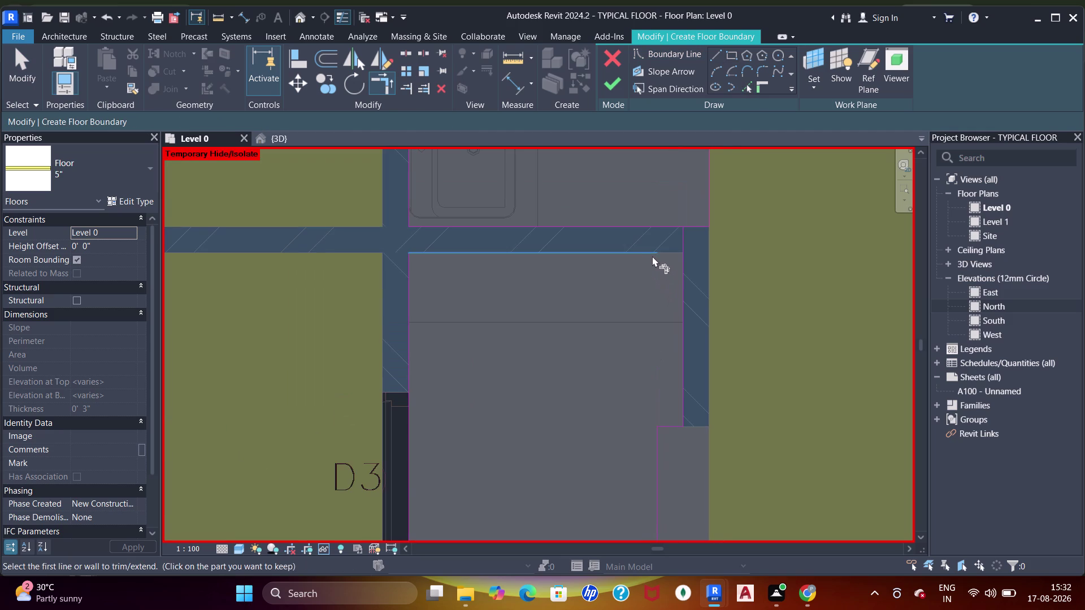
click(649, 254)
click(684, 288)
scroll(down, 3)
Pan across the Level 0 plan to inspect the remaining slab gaps.
middle_drag(604, 241, 589, 409)
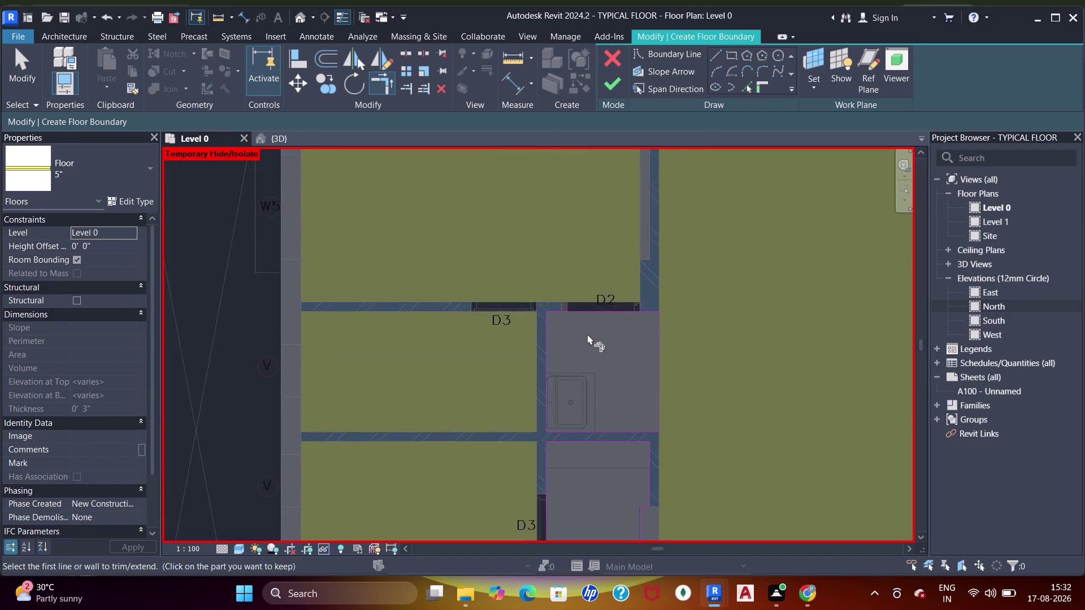
scroll(down, 3)
middle_drag(601, 286, 551, 416)
scroll(down, 3)
middle_drag(592, 302, 483, 230)
middle_drag(539, 290, 607, 425)
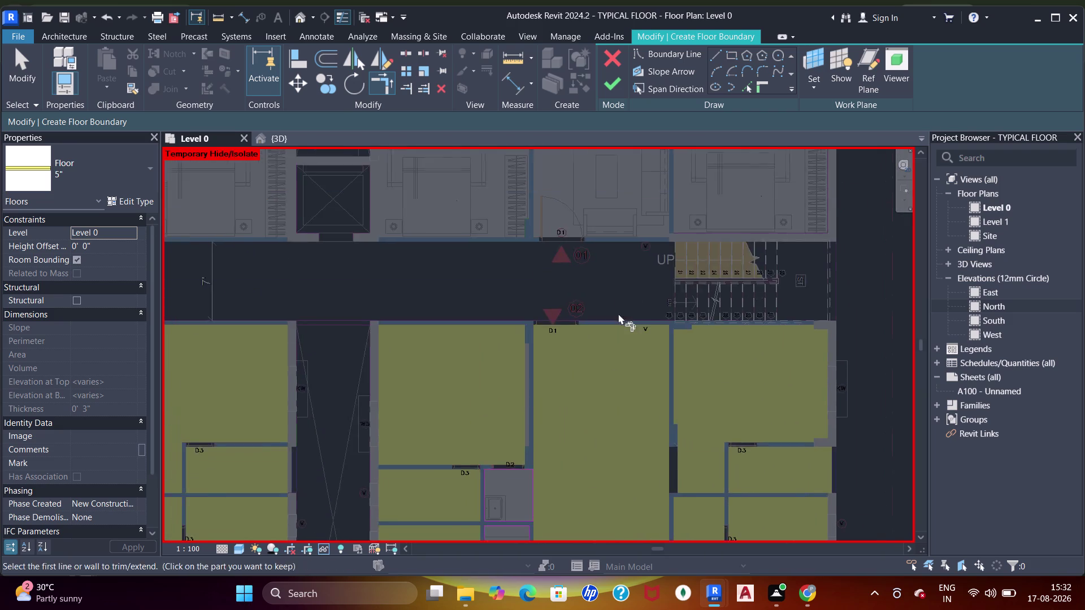
middle_drag(619, 310, 616, 441)
middle_drag(494, 307, 585, 397)
scroll(down, 3)
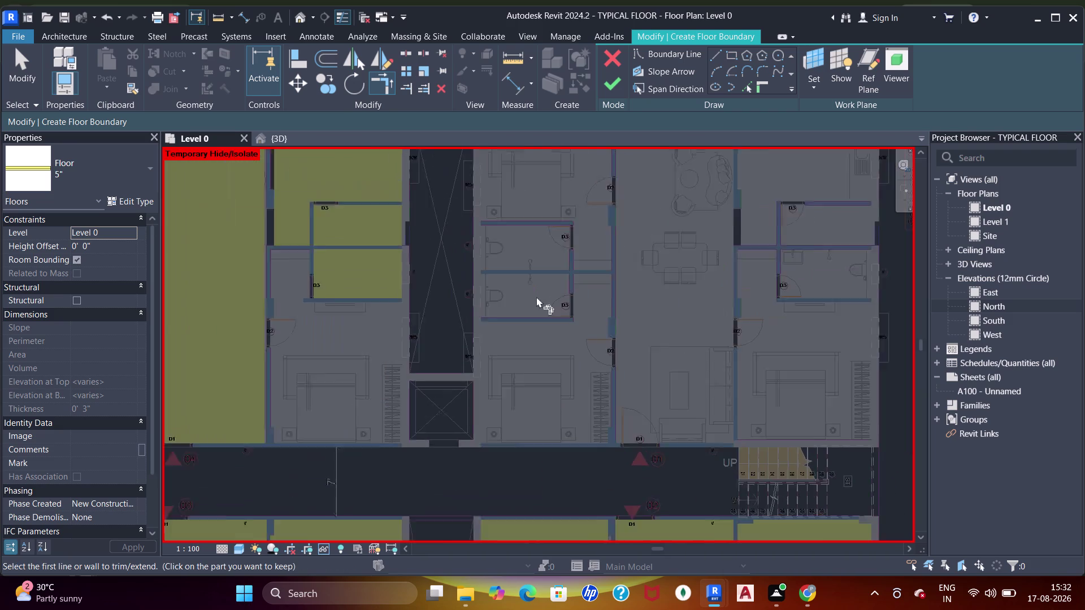
middle_drag(538, 298, 670, 290)
scroll(up, 3)
middle_drag(495, 317, 559, 327)
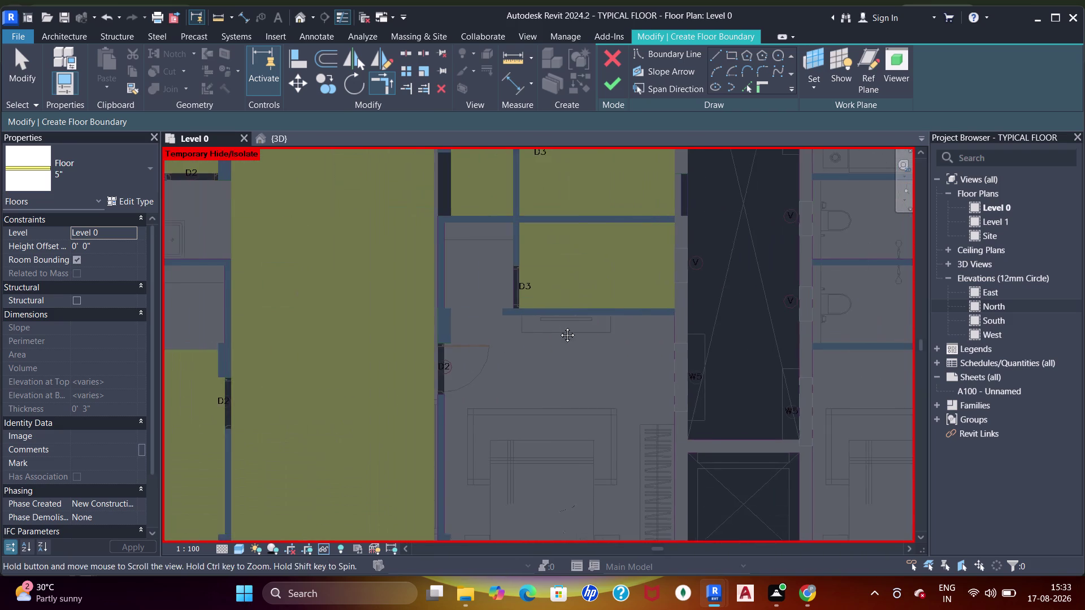
middle_drag(559, 326, 560, 324)
scroll(down, 3)
middle_drag(554, 308, 580, 276)
middle_drag(494, 276, 623, 286)
scroll(up, 3)
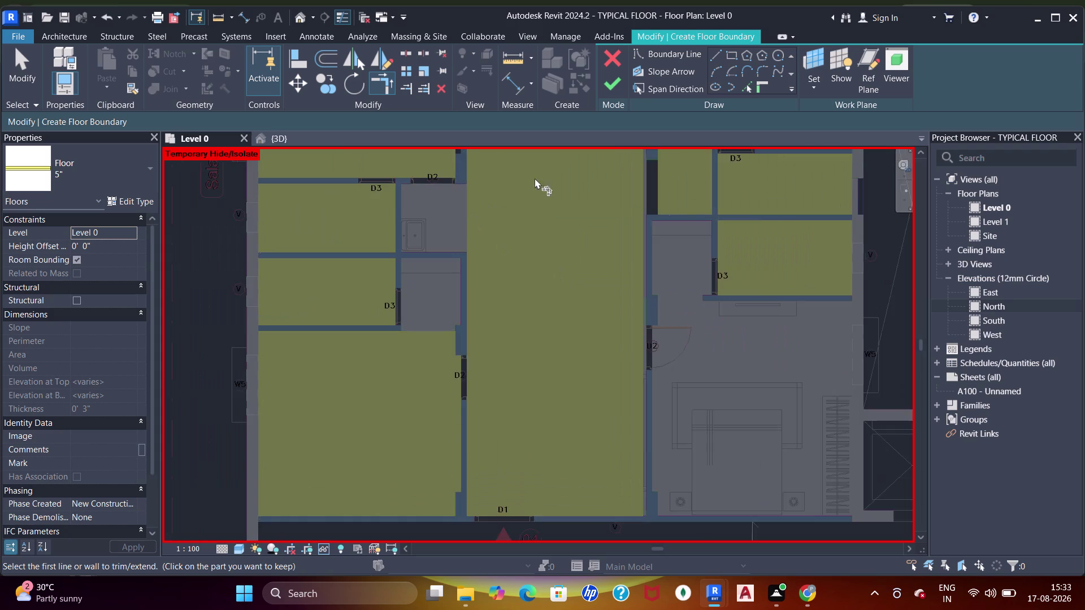
Sketch two more boundary rectangles covering gaps along the walls by D3.
click(729, 55)
scroll(up, 3)
middle_drag(395, 249, 400, 323)
scroll(up, 3)
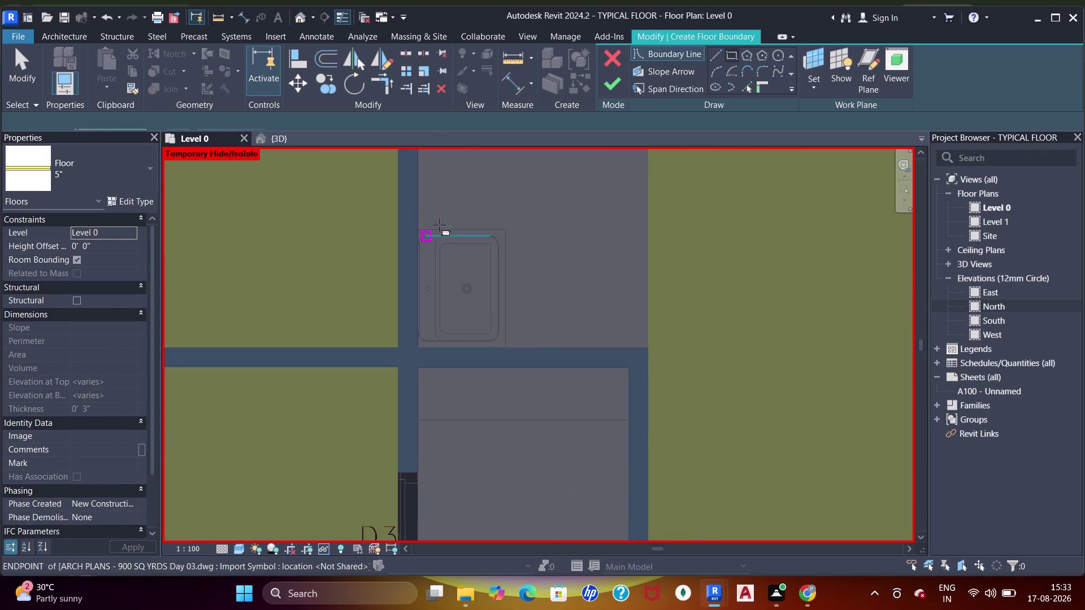
middle_drag(434, 286, 433, 375)
click(420, 197)
middle_drag(514, 325, 509, 237)
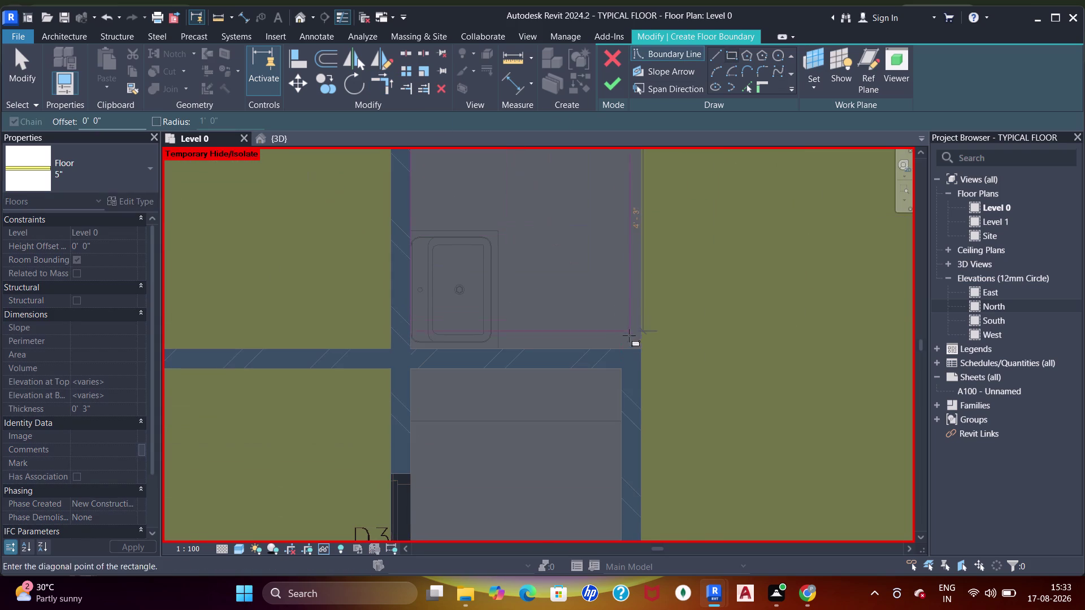
click(640, 352)
middle_drag(496, 434, 498, 322)
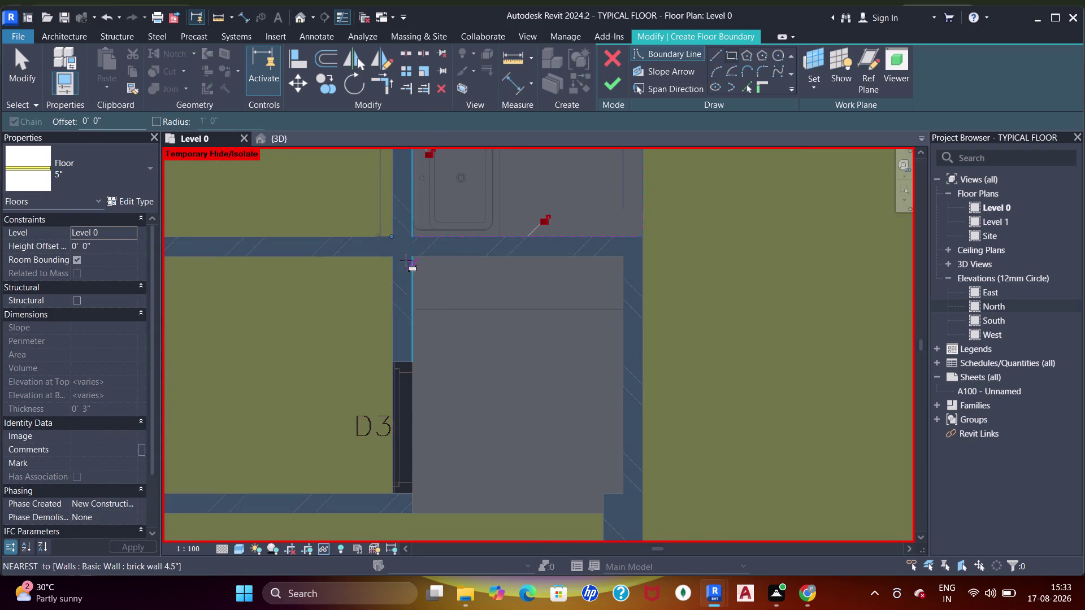
click(413, 256)
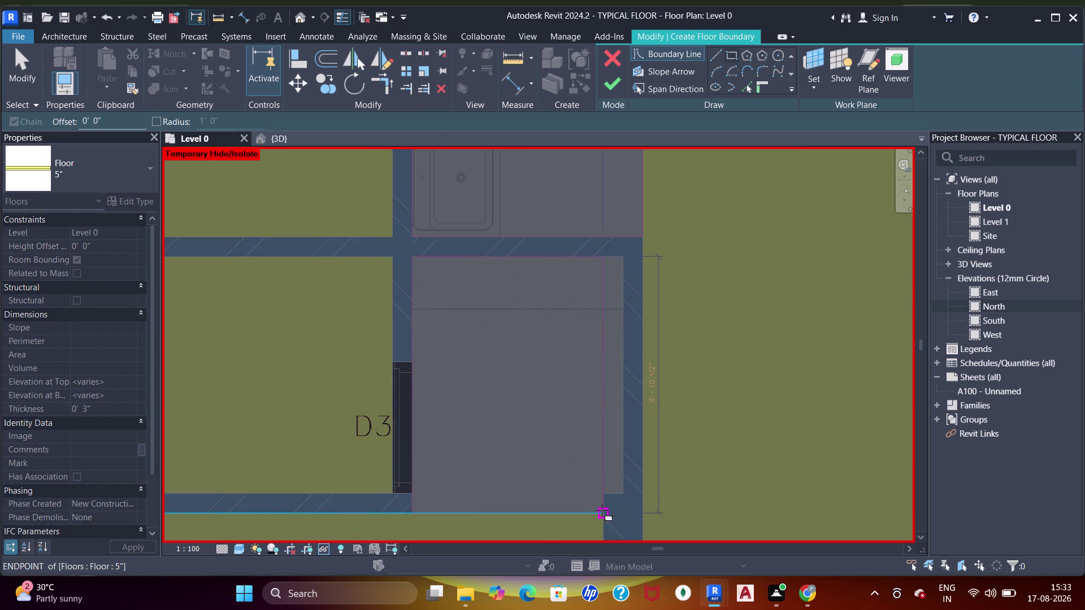
click(602, 511)
Pick two adjacent wall edges as boundary lines.
click(746, 83)
scroll(up, 3)
middle_drag(604, 481, 568, 299)
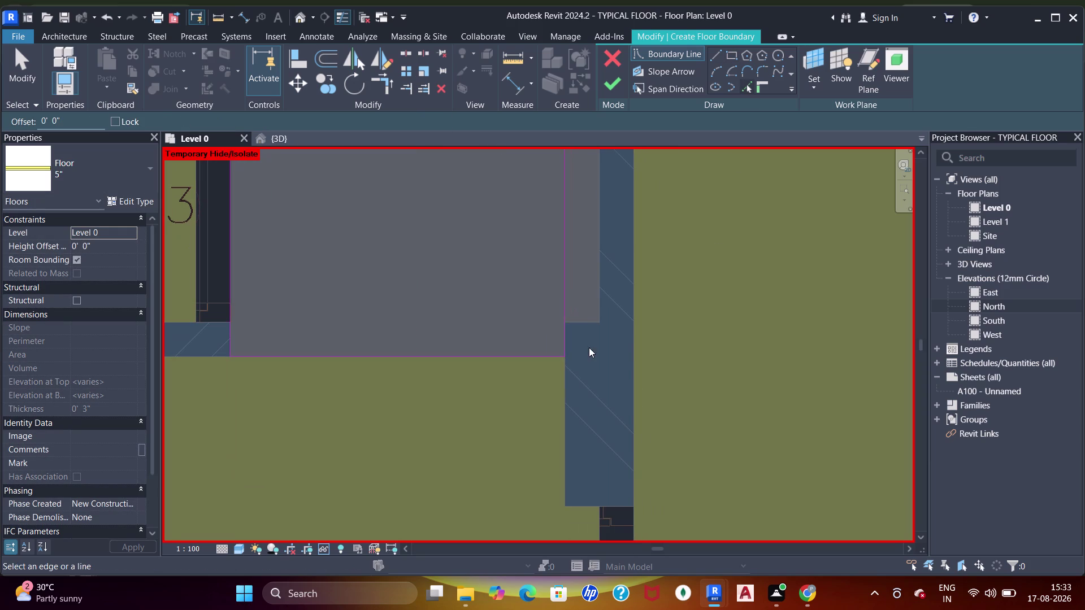
click(588, 327)
click(596, 303)
scroll(up, 3)
middle_drag(605, 304, 606, 334)
Trim the picked wall edges into two closed corners.
key(Escape)
key(Escape)
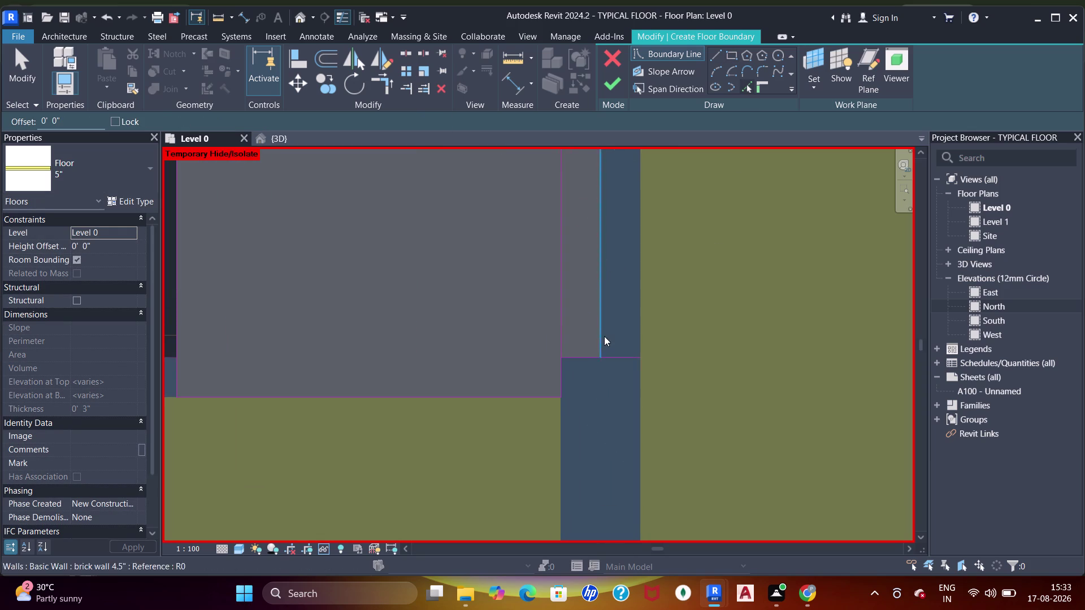
key(t)
key(r)
click(564, 376)
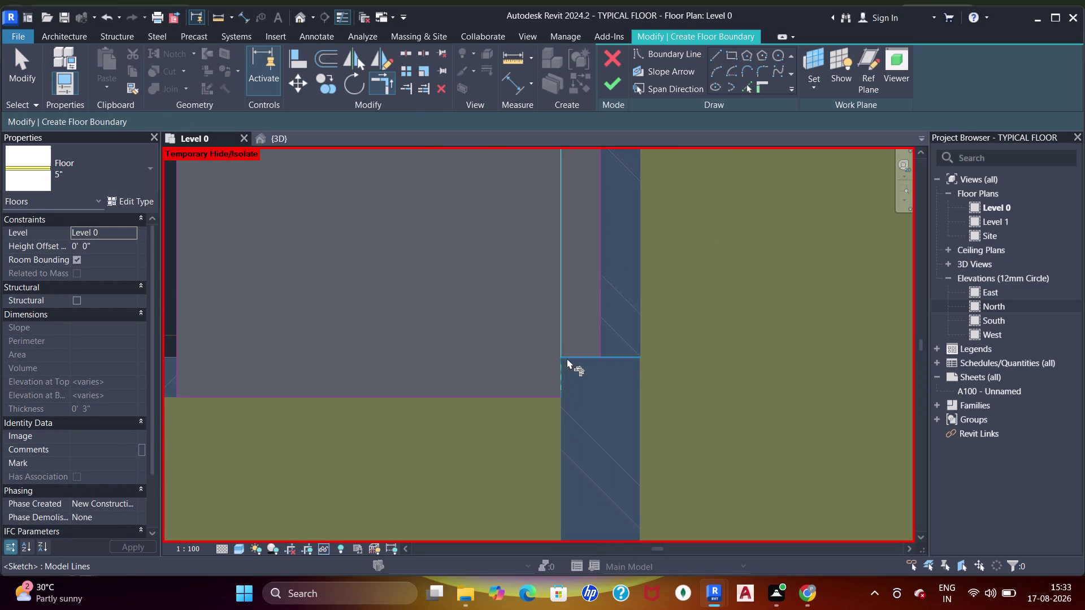
click(567, 357)
click(578, 356)
click(604, 337)
Trim one more edge and review the boundary across the Level 0 plan.
scroll(down, 3)
middle_drag(588, 232, 587, 424)
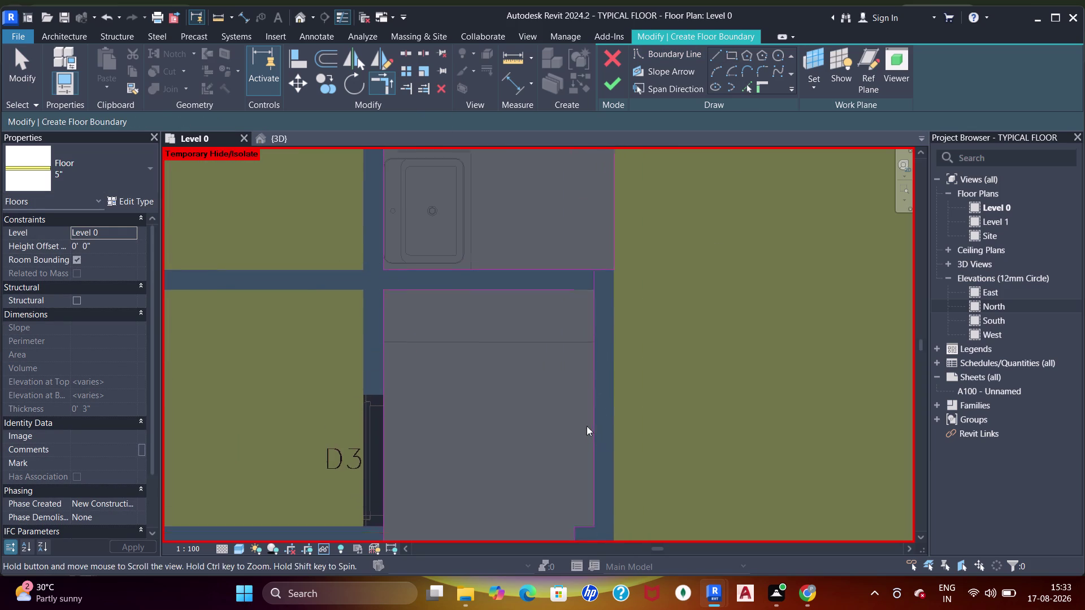
middle_drag(587, 423, 587, 426)
click(570, 297)
drag(589, 334, 598, 337)
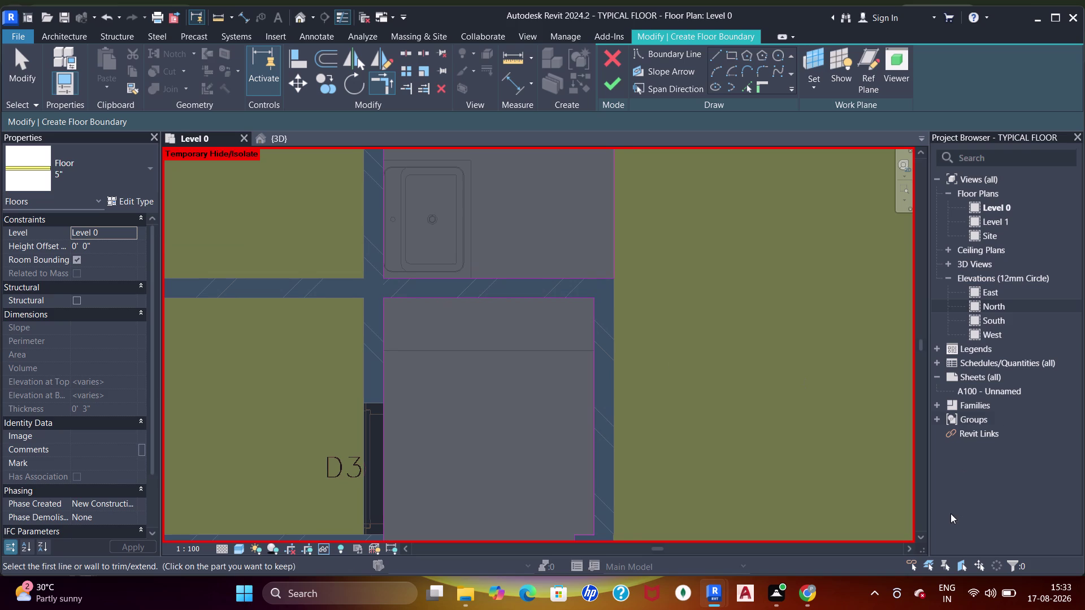
scroll(down, 3)
middle_drag(701, 311, 330, 322)
scroll(down, 3)
middle_drag(405, 230, 413, 192)
middle_drag(498, 345, 490, 313)
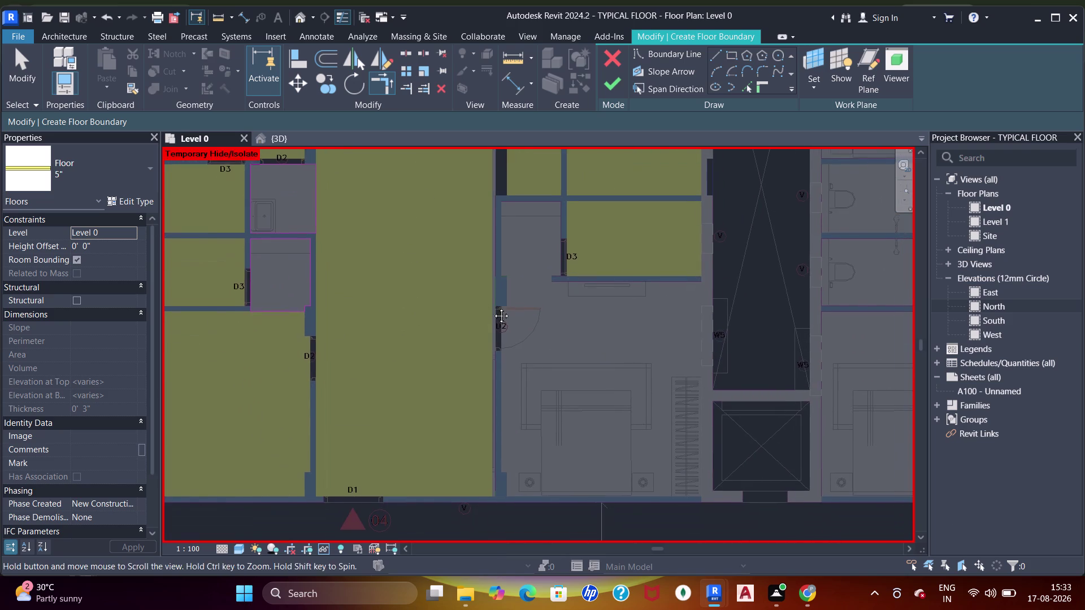
Start a new boundary line in the room beside door D2, then cancel it unfinished.
click(737, 50)
scroll(up, 3)
middle_drag(699, 499, 678, 411)
scroll(up, 3)
click(738, 433)
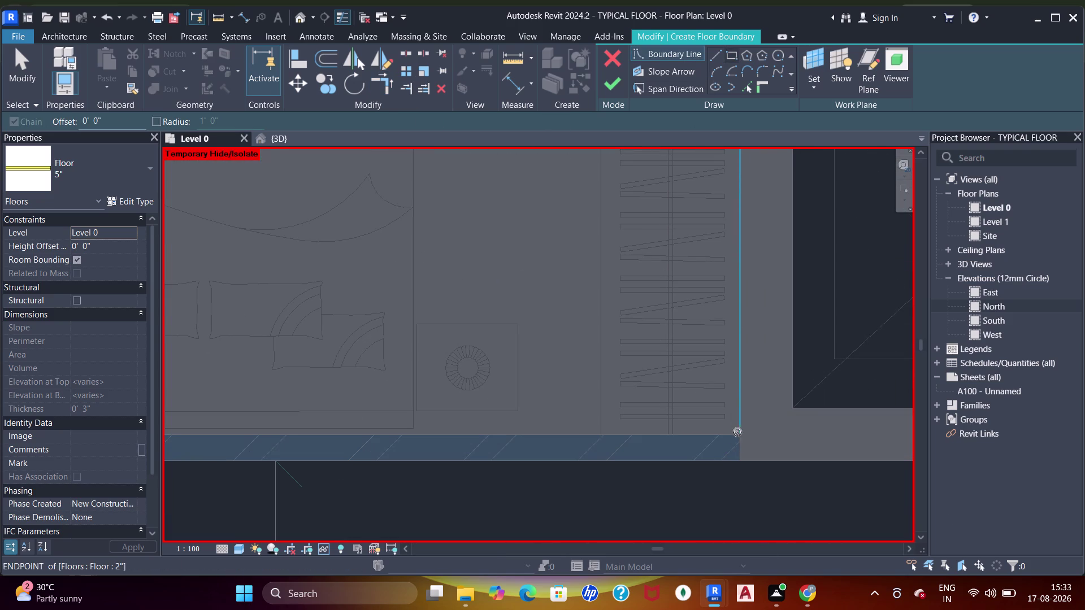
scroll(down, 3)
middle_drag(339, 213, 383, 460)
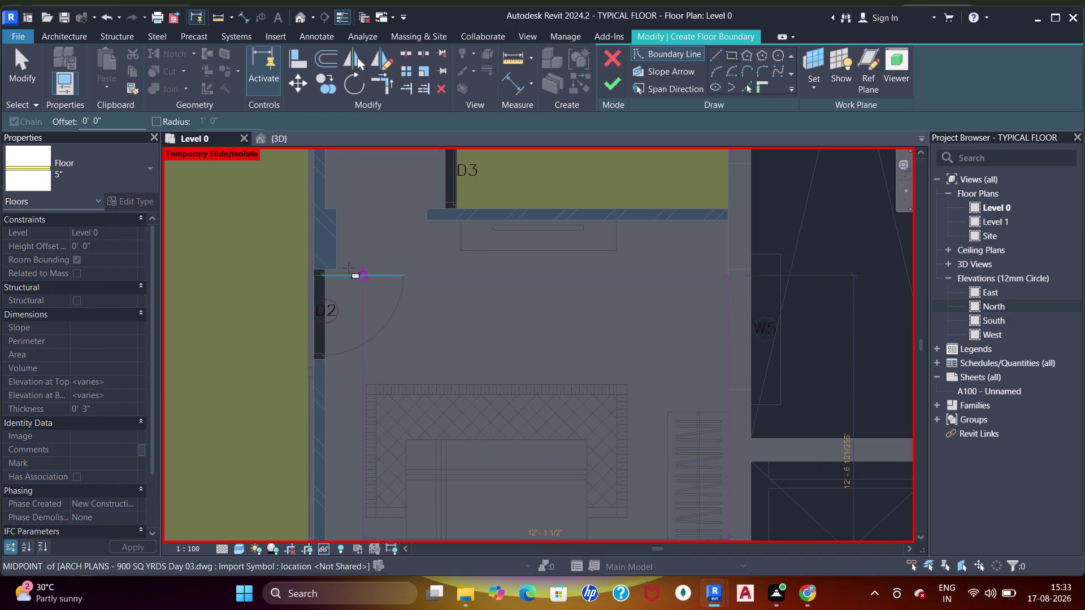
click(335, 269)
middle_drag(409, 292, 408, 279)
key(Escape)
key(Escape)
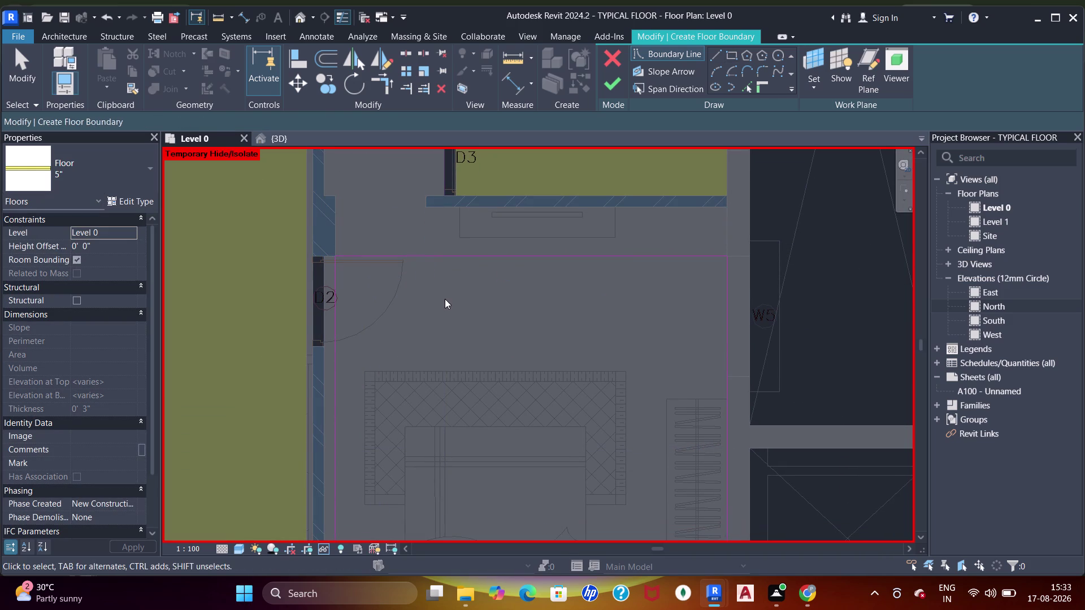
Align a boundary sketch line to the wall face near door D2 with Align (AL).
key(a)
key(a)
key(a)
click(492, 210)
click(487, 259)
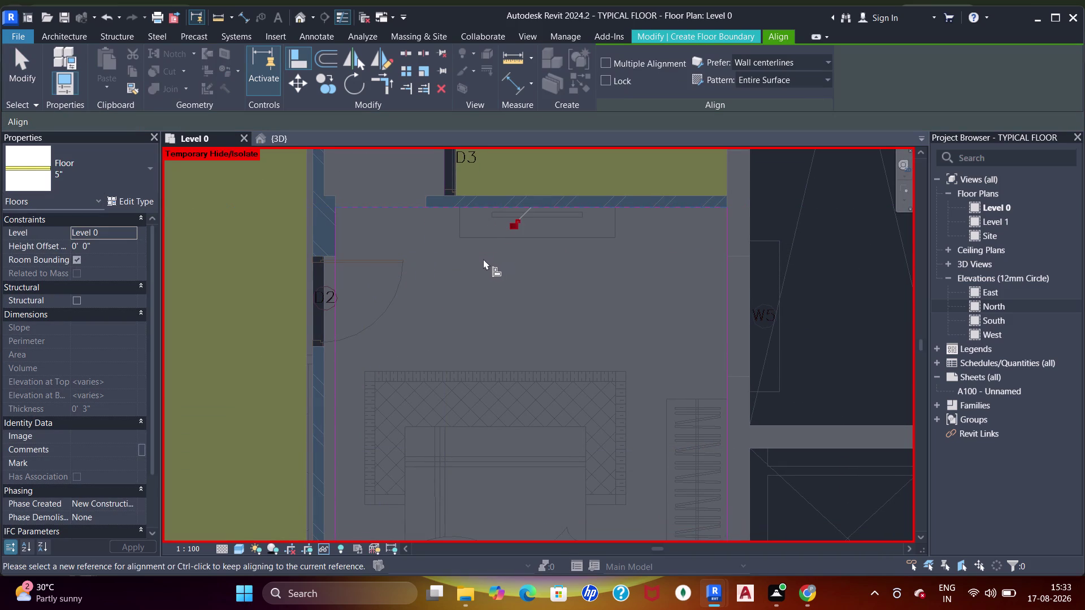
middle_drag(469, 286, 486, 291)
key(Escape)
key(Escape)
key(Escape)
Select the floor boundary line beside door D2, then clear the selection.
click(749, 88)
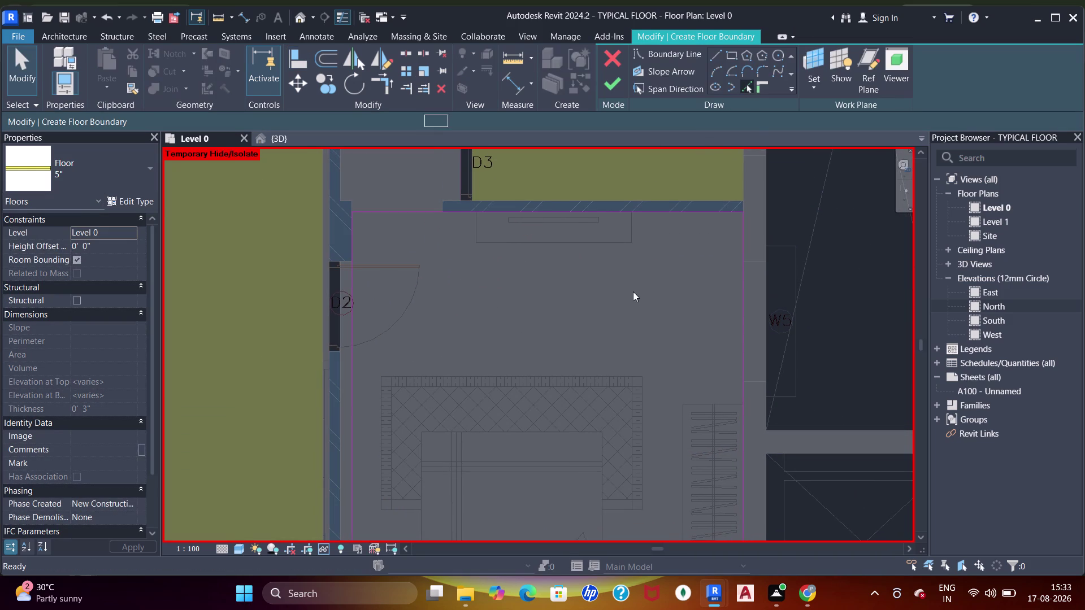
scroll(up, 3)
drag(355, 227, 355, 232)
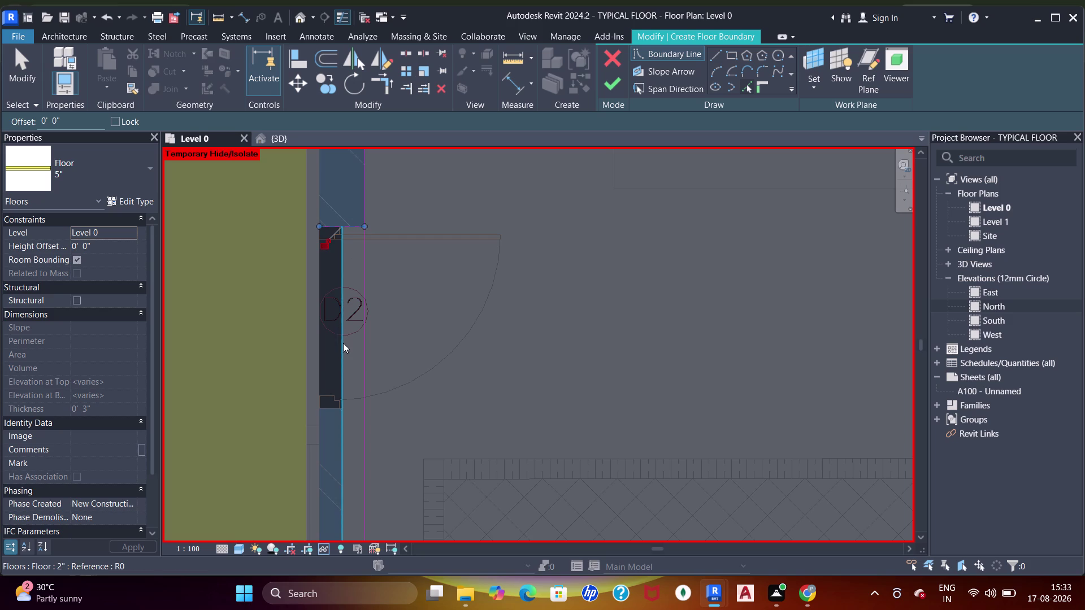
click(343, 343)
scroll(down, 3)
middle_click(356, 363)
key(Escape)
key(Escape)
Trim the boundary lines near door D2 into a closed corner with TR.
text(tr)
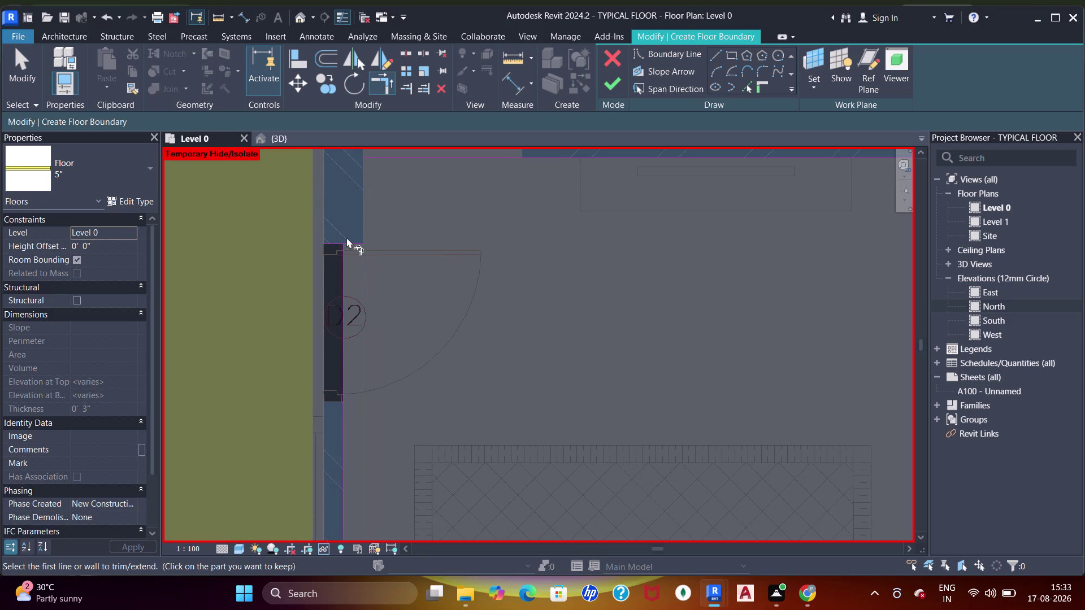
click(349, 243)
click(349, 246)
click(356, 242)
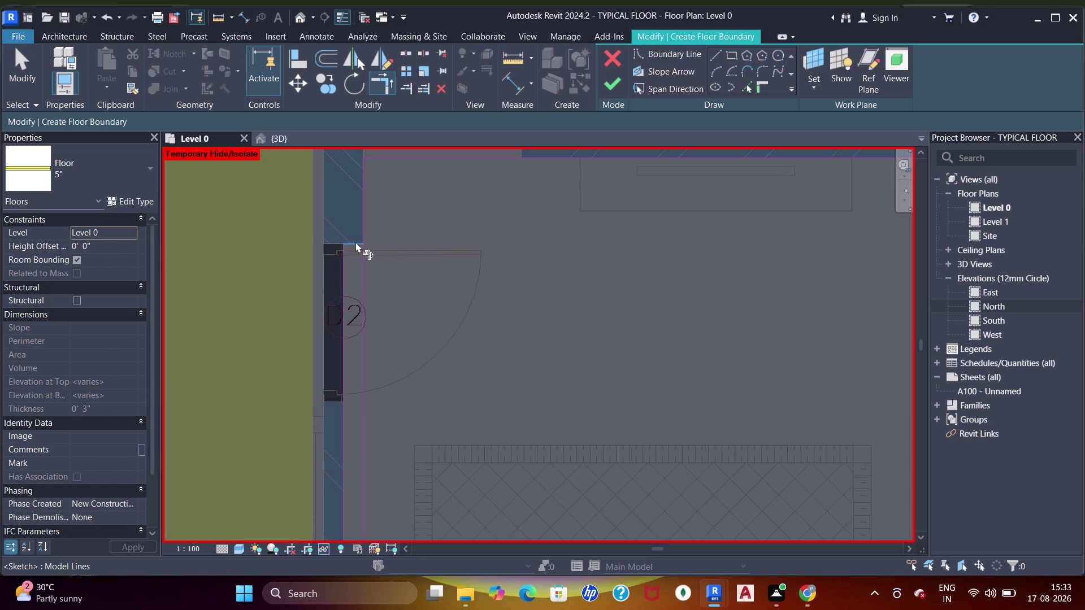
click(365, 232)
scroll(down, 3)
middle_drag(395, 327, 390, 250)
scroll(up, 3)
middle_drag(375, 432, 386, 307)
scroll(up, 3)
drag(751, 91, 754, 86)
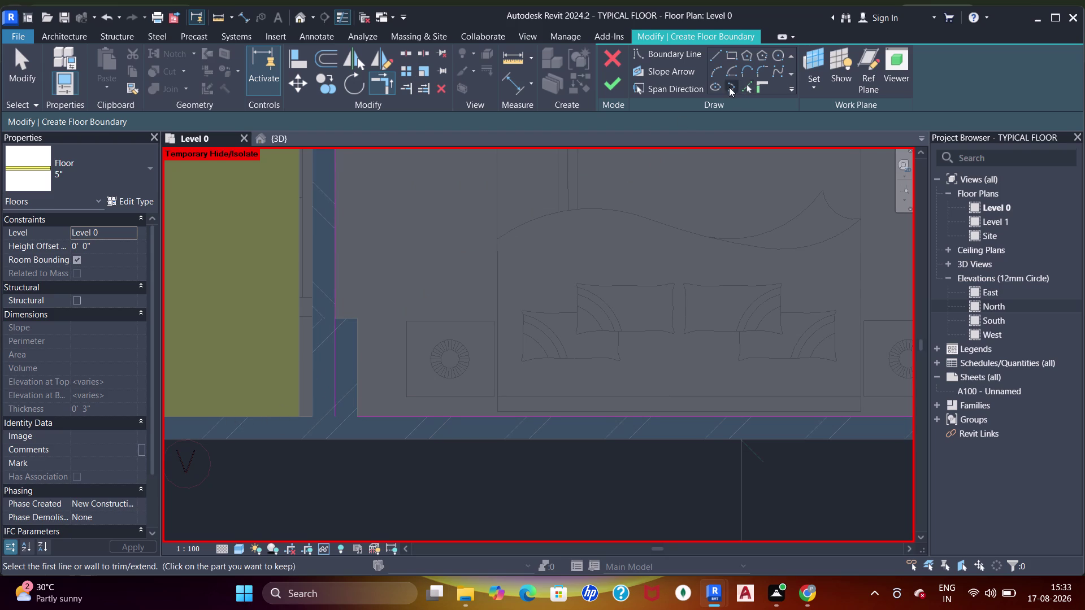
Add a boundary line picked from the column face.
click(745, 87)
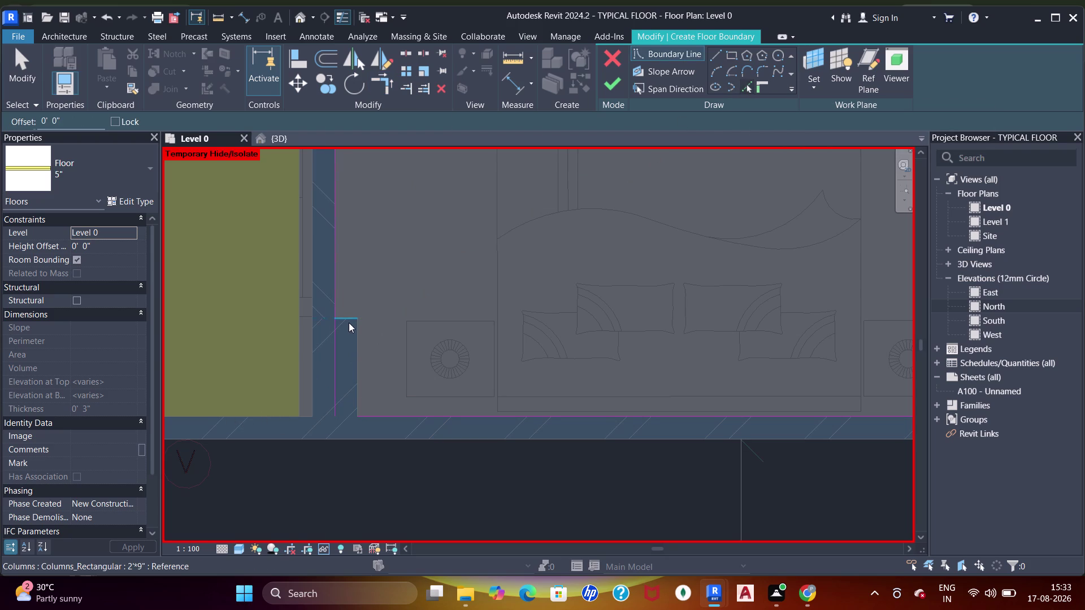
click(349, 322)
drag(357, 342, 364, 342)
key(grave)
key(Escape)
key(Escape)
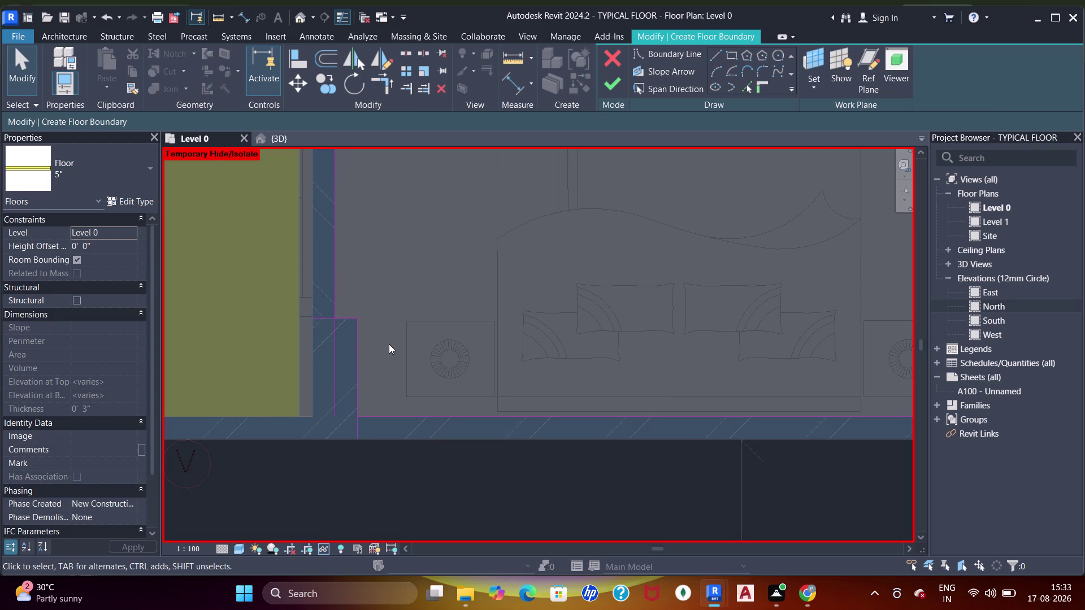
Trim the boundary lines into two corners around the column notch.
key(t)
key(r)
click(339, 308)
click(345, 314)
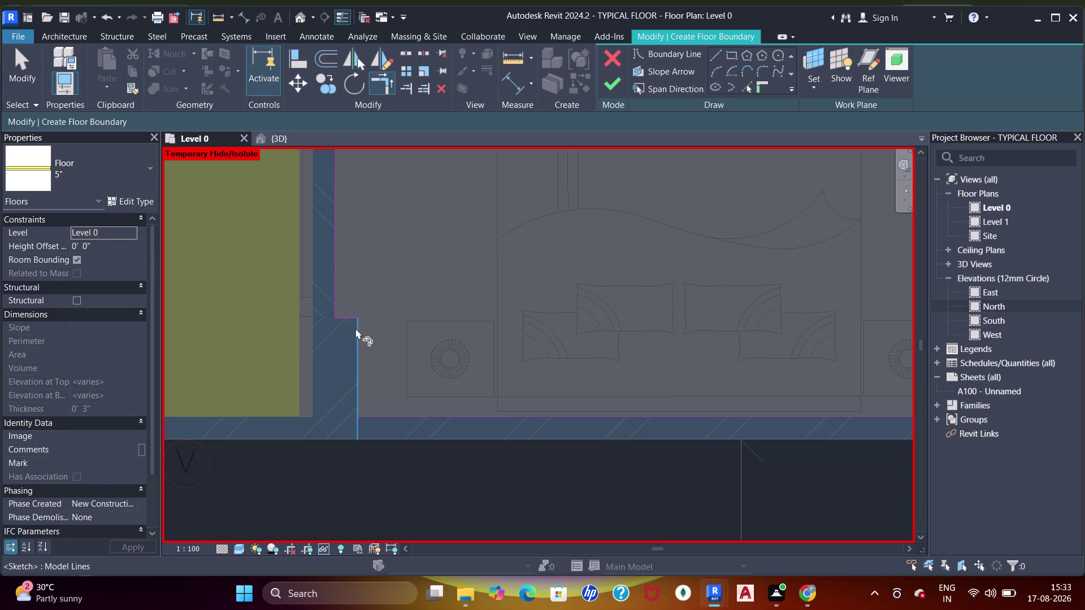
click(355, 328)
click(381, 414)
scroll(down, 3)
middle_drag(475, 320, 446, 343)
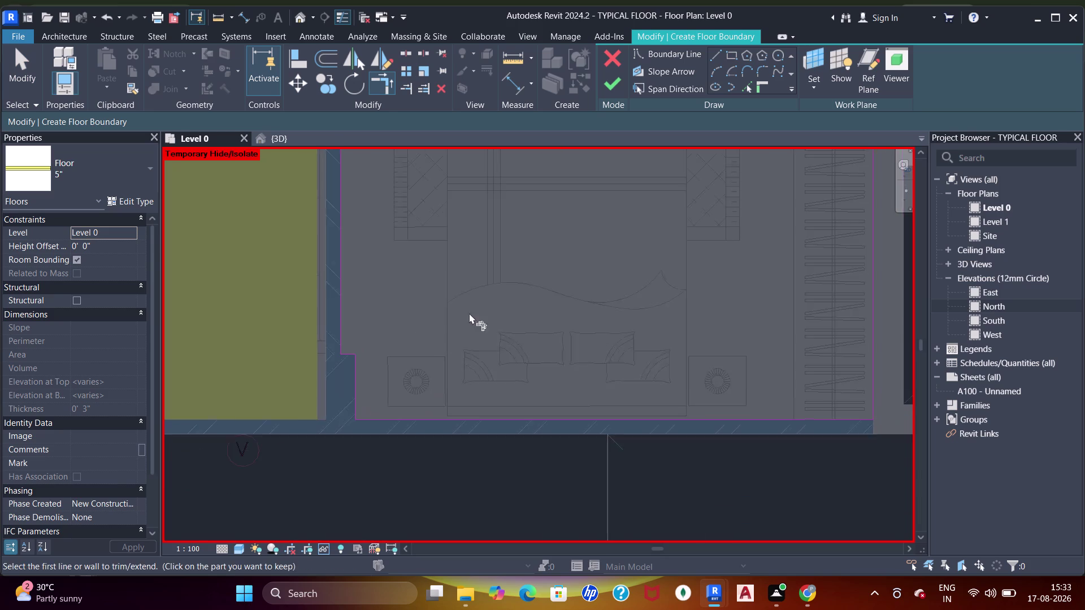
scroll(down, 3)
middle_drag(521, 288, 441, 313)
middle_drag(548, 242, 540, 384)
middle_drag(551, 279, 561, 377)
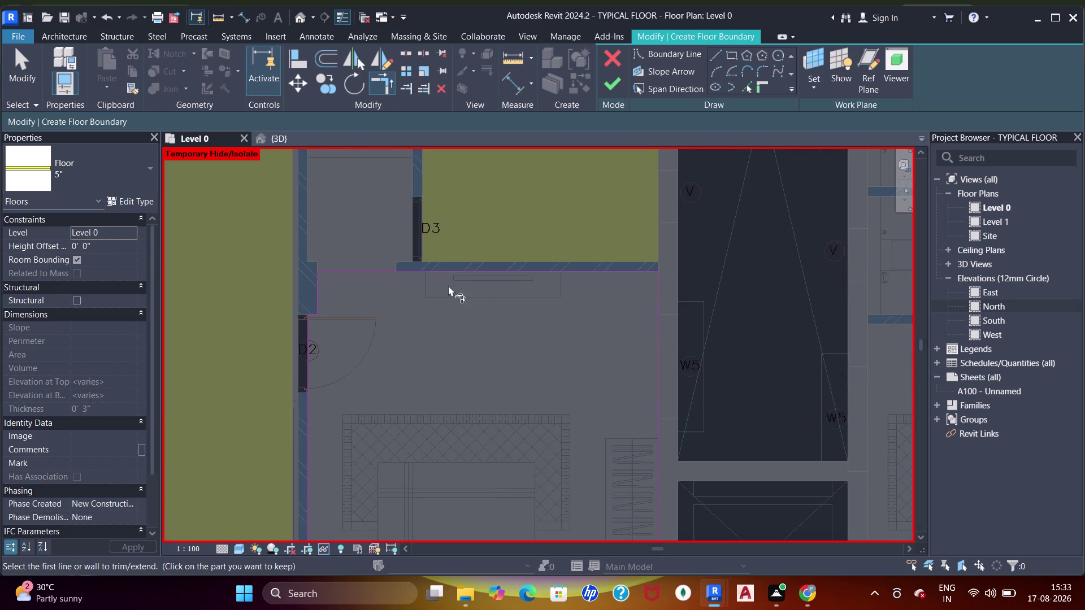
Pick the wall faces below and beside door D3 as floor boundary lines.
scroll(up, 3)
middle_drag(346, 279, 407, 380)
click(747, 87)
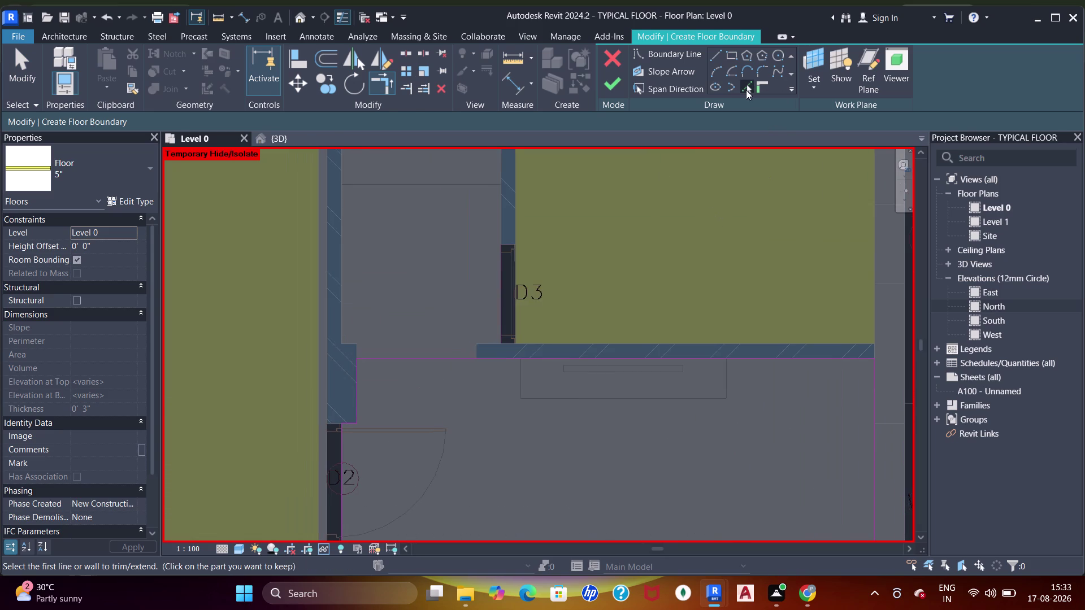
scroll(down, 3)
middle_drag(461, 267, 487, 318)
scroll(up, 3)
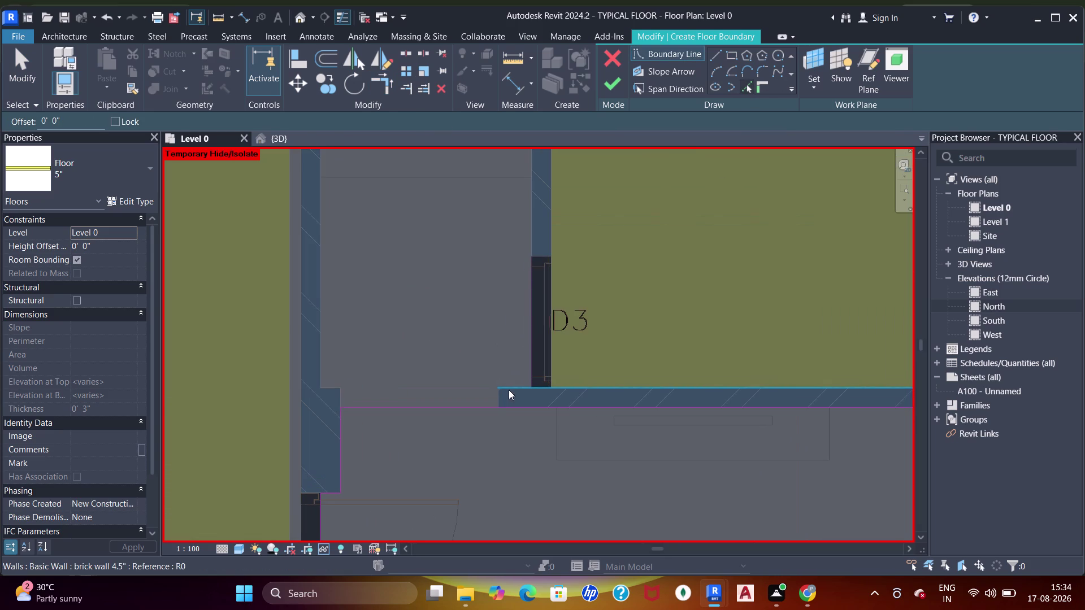
click(503, 390)
scroll(up, 3)
click(513, 389)
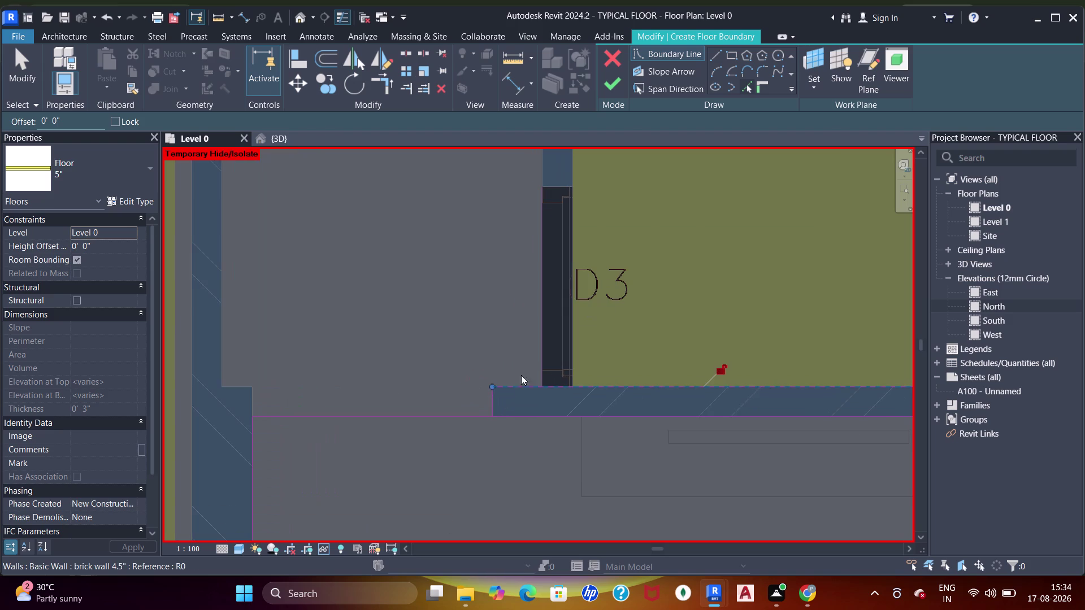
click(544, 350)
scroll(down, 3)
Add the upper wall edge as a boundary line and finish picking edges.
middle_drag(528, 256, 541, 385)
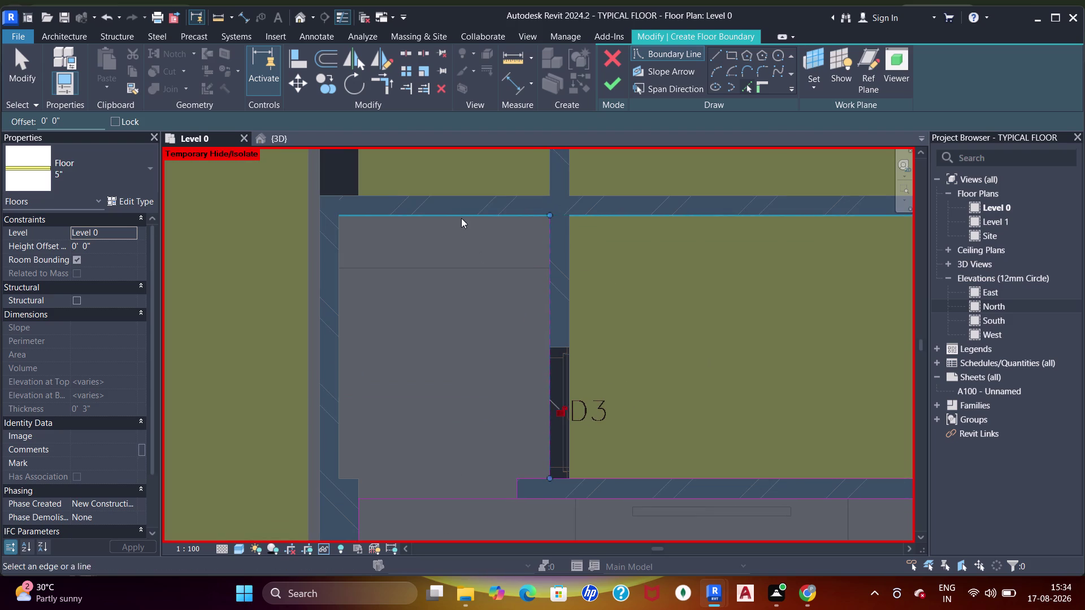
click(459, 212)
click(343, 371)
middle_drag(361, 423, 380, 302)
scroll(up, 3)
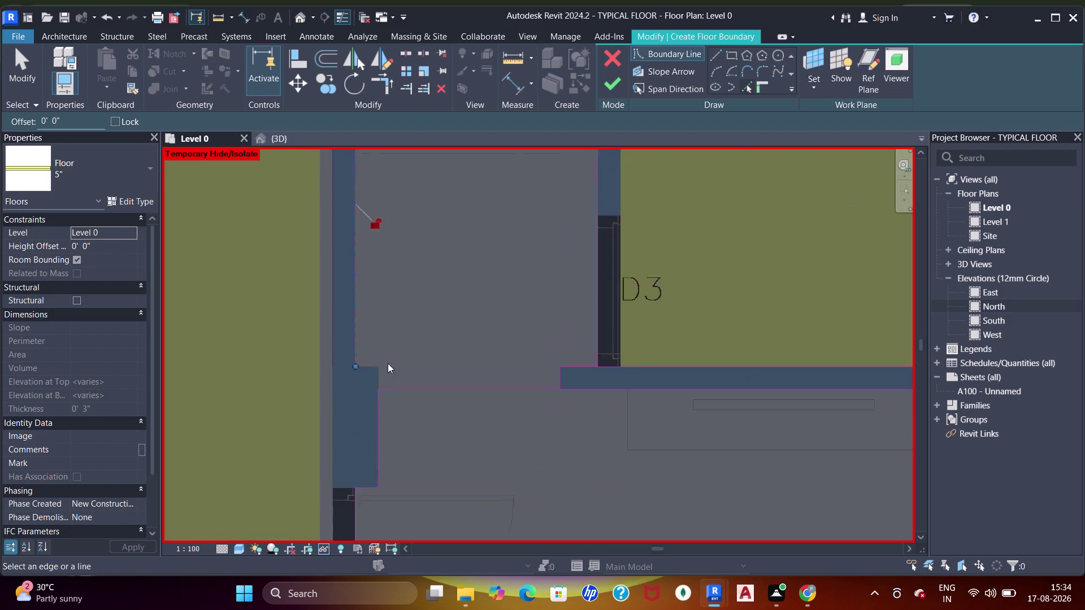
scroll(up, 3)
click(360, 367)
key(Escape)
key(Escape)
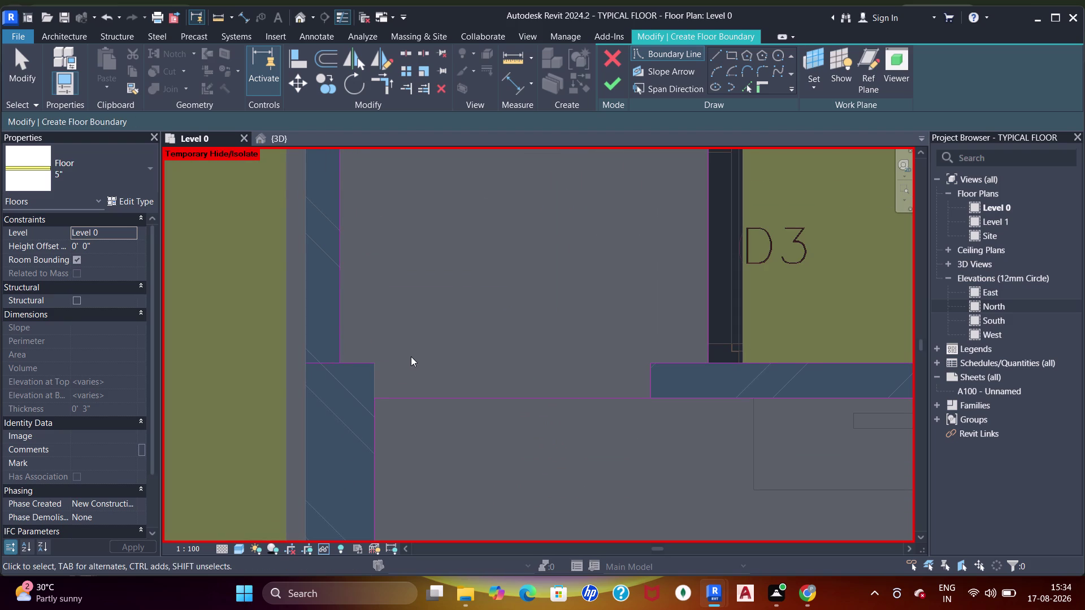
Trim the first two boundary corners near door D3 with TR.
text(tr)
click(356, 367)
click(375, 411)
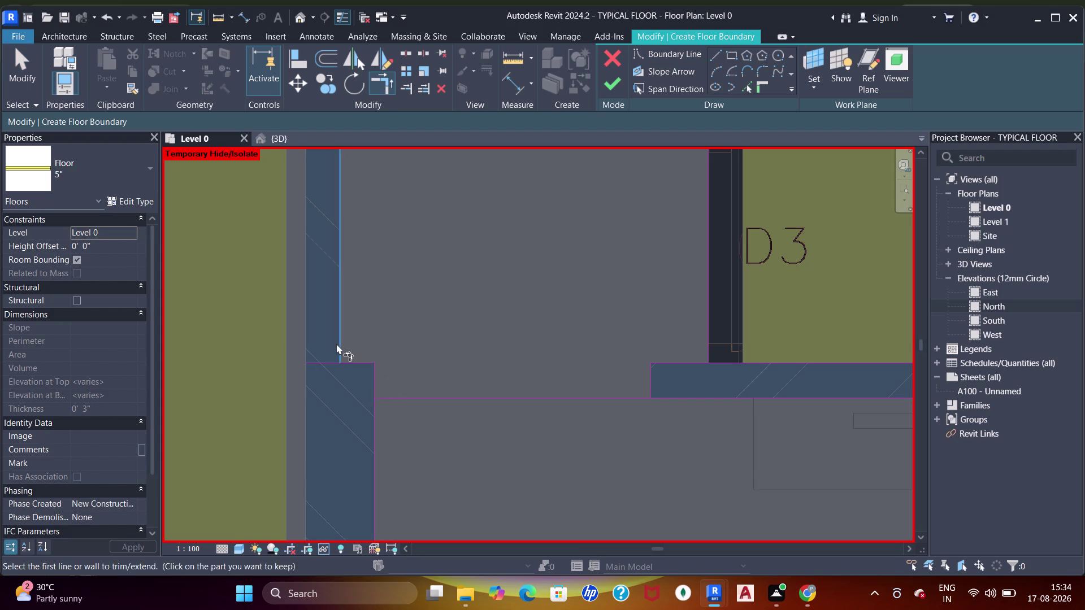
drag(333, 343, 341, 345)
click(353, 360)
click(339, 342)
scroll(down, 3)
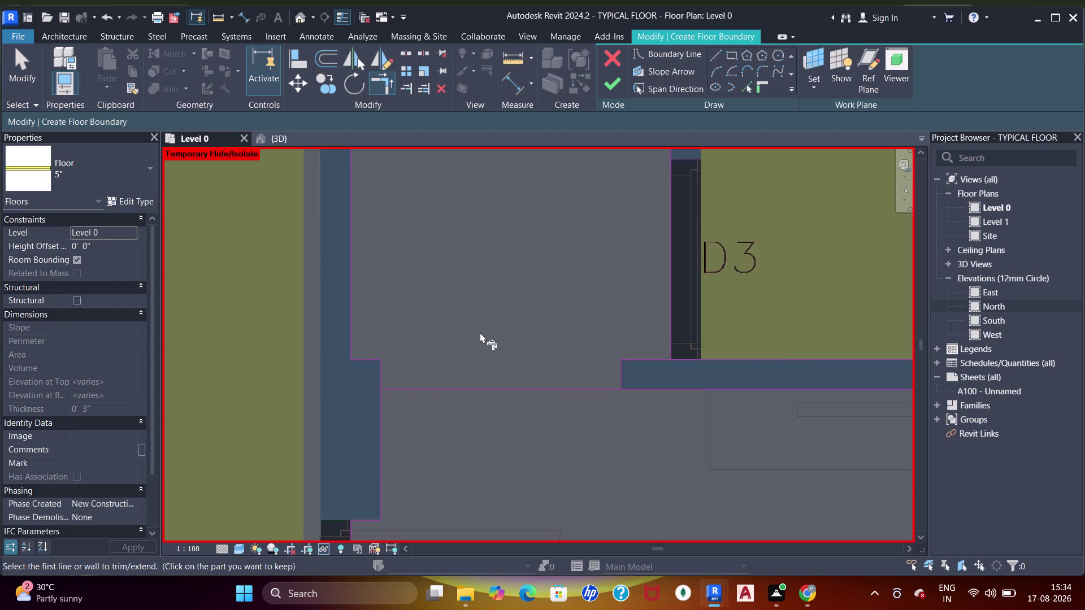
Trim the boundary corners along the wall below door D3.
middle_drag(477, 334, 407, 335)
click(581, 394)
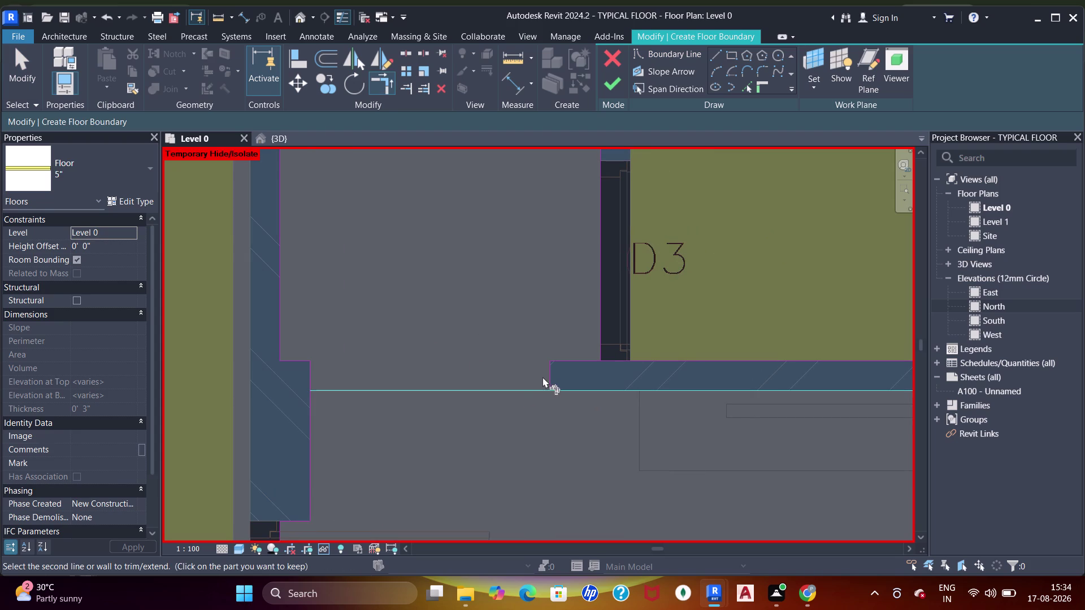
click(553, 376)
click(554, 370)
click(568, 361)
click(590, 361)
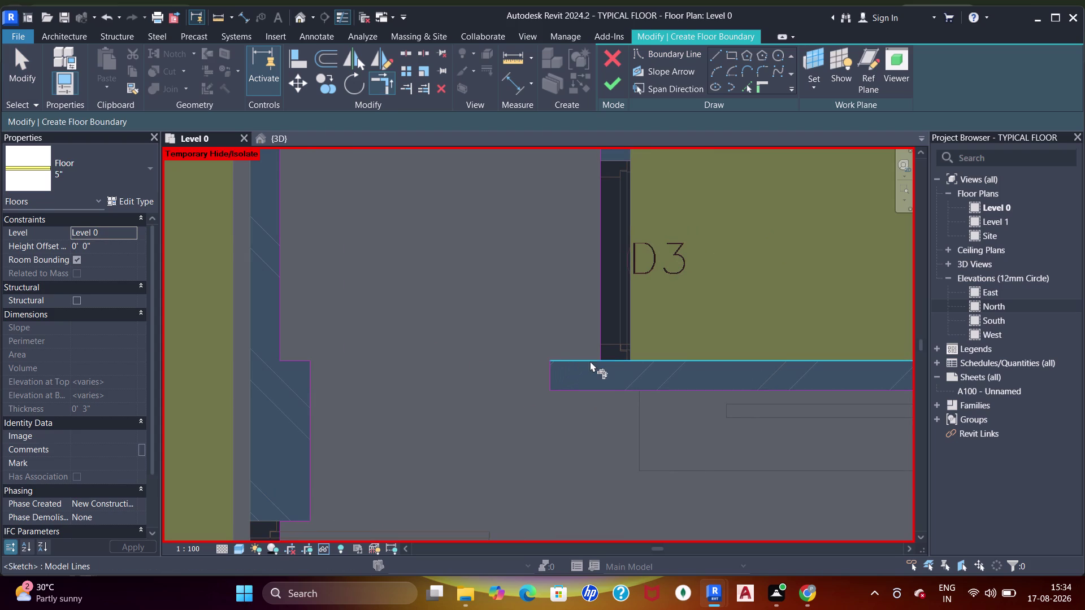
drag(599, 348, 609, 341)
scroll(down, 3)
Join the boundary lines into corners in the room above door D3.
middle_drag(625, 228, 580, 405)
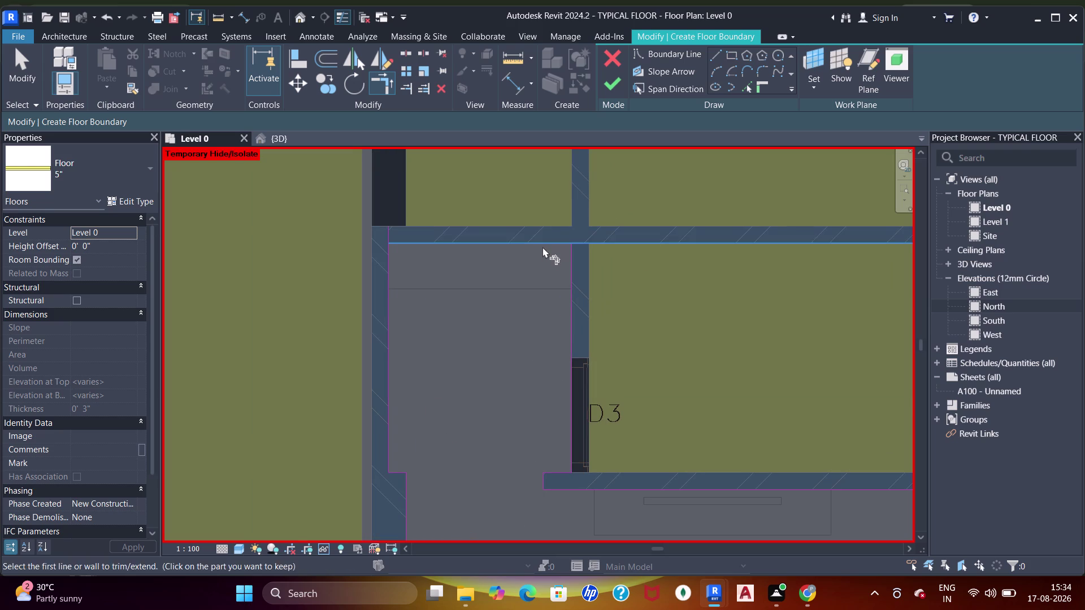
click(543, 247)
click(568, 304)
click(404, 238)
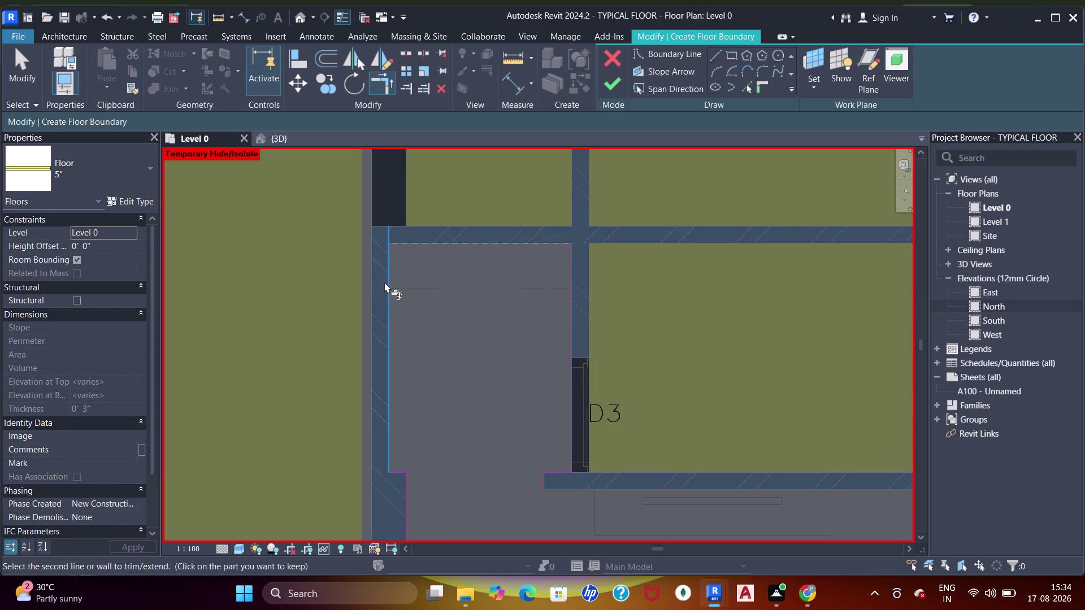
click(385, 282)
scroll(down, 3)
Start a rectangular boundary sketch in the neighbouring room.
middle_drag(508, 264, 369, 249)
scroll(down, 3)
scroll(down, 3)
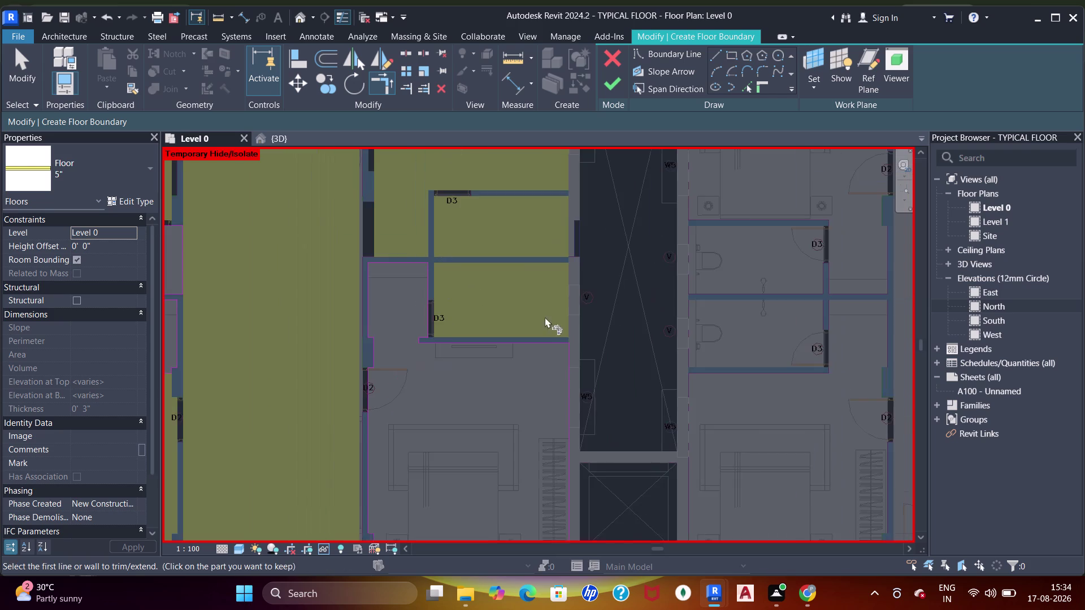
middle_drag(545, 317, 448, 265)
middle_drag(545, 281, 449, 391)
middle_drag(559, 216, 522, 354)
scroll(up, 3)
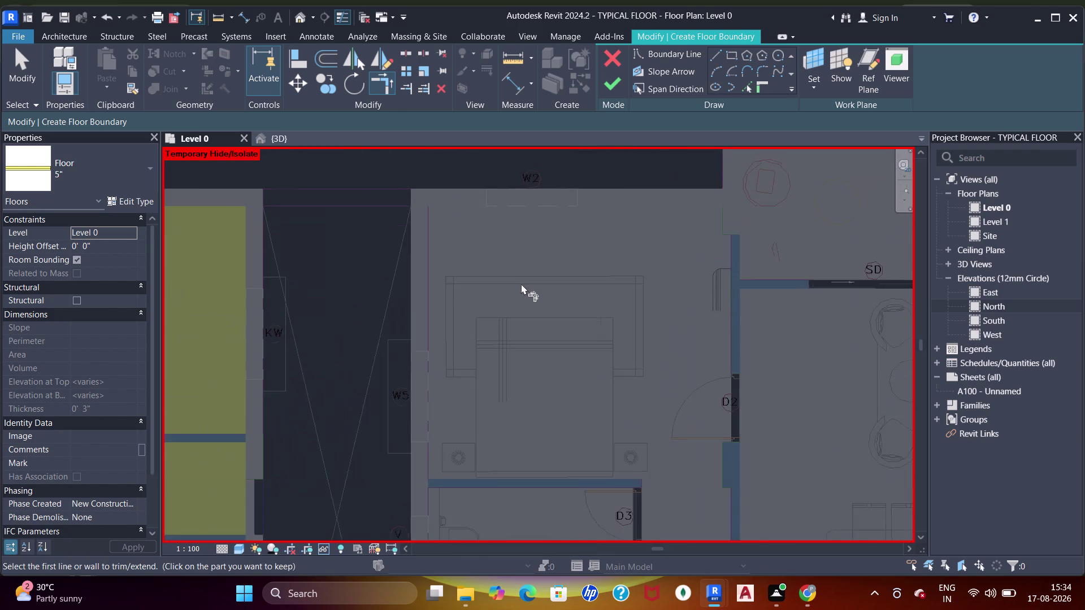
scroll(up, 3)
middle_click(512, 295)
click(728, 54)
scroll(up, 3)
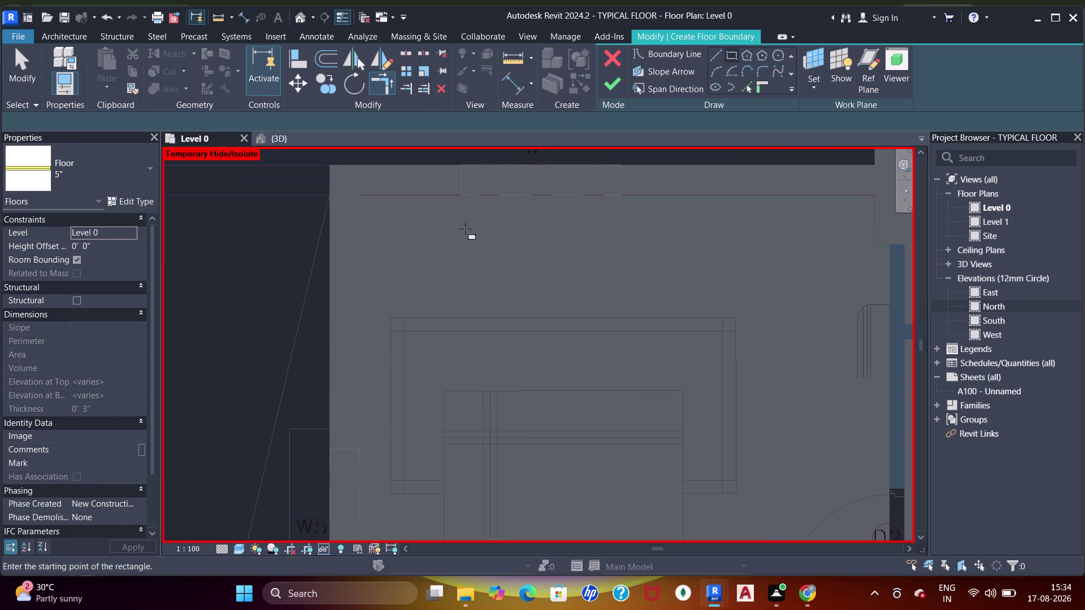
click(364, 198)
End the boundary at the column intersection beside door D2 and exit the sketch tool.
scroll(down, 3)
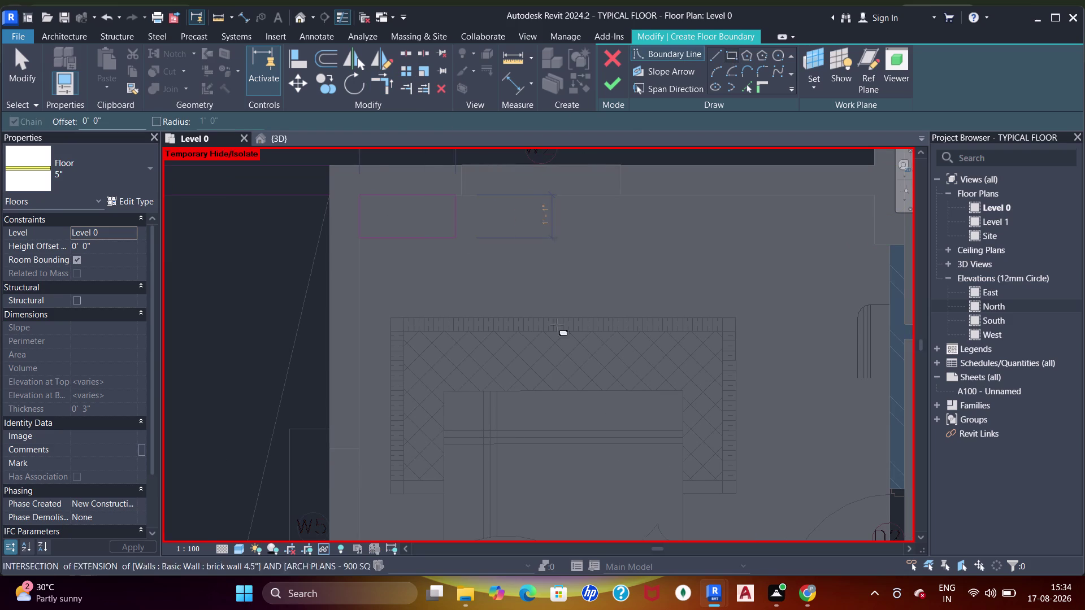
middle_drag(556, 343, 454, 169)
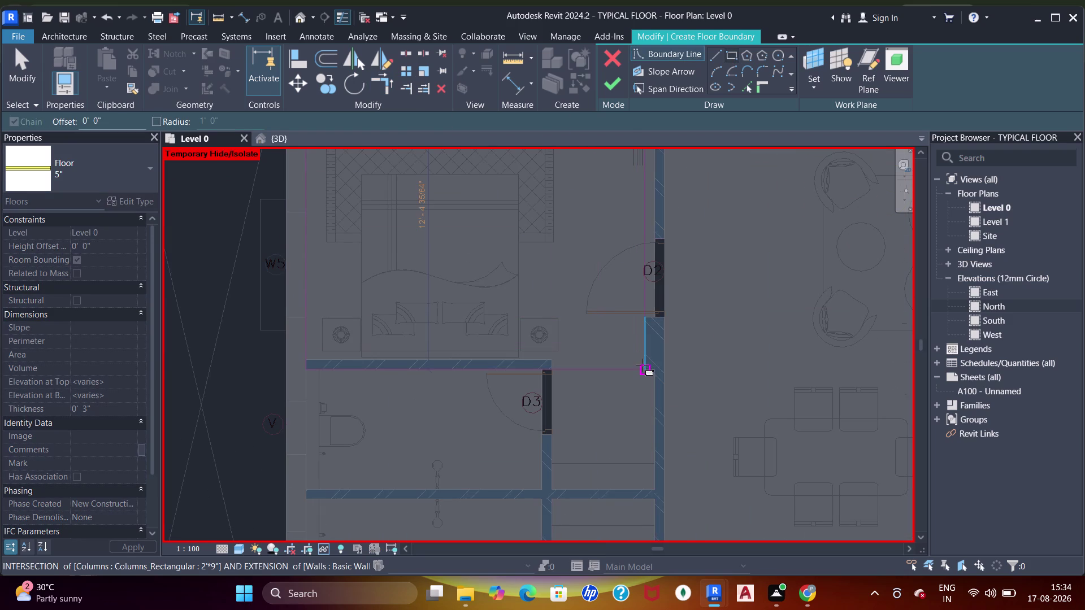
click(630, 354)
scroll(up, 3)
middle_drag(591, 346, 595, 337)
key(Escape)
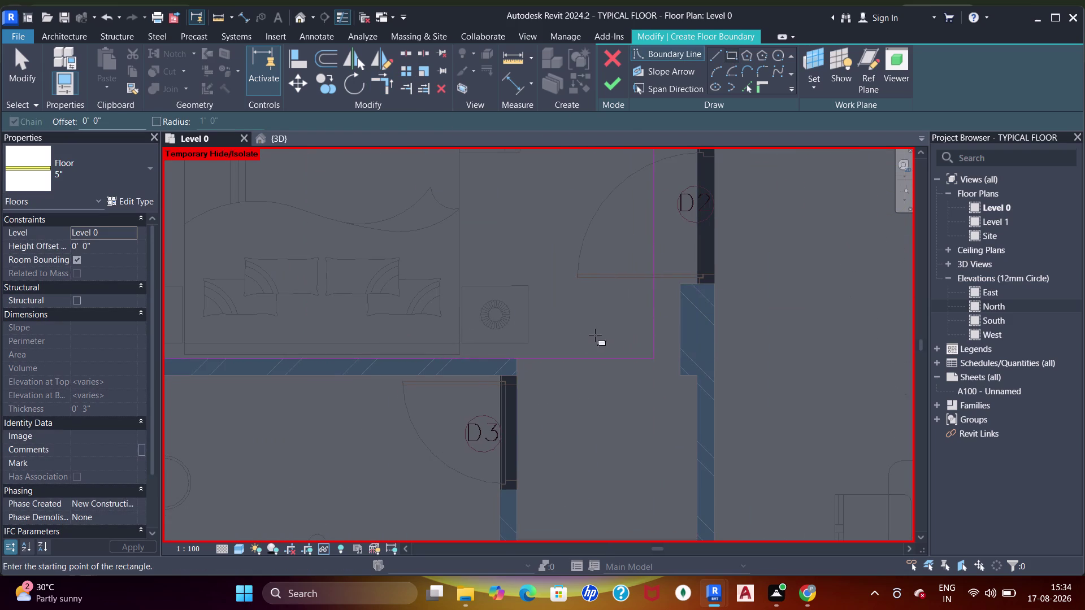
key(Escape)
key(Escape)
Try aligning a boundary line to the wall face beside door D2, then cancel.
scroll(up, 3)
scroll(down, 3)
middle_drag(618, 317, 539, 380)
scroll(down, 3)
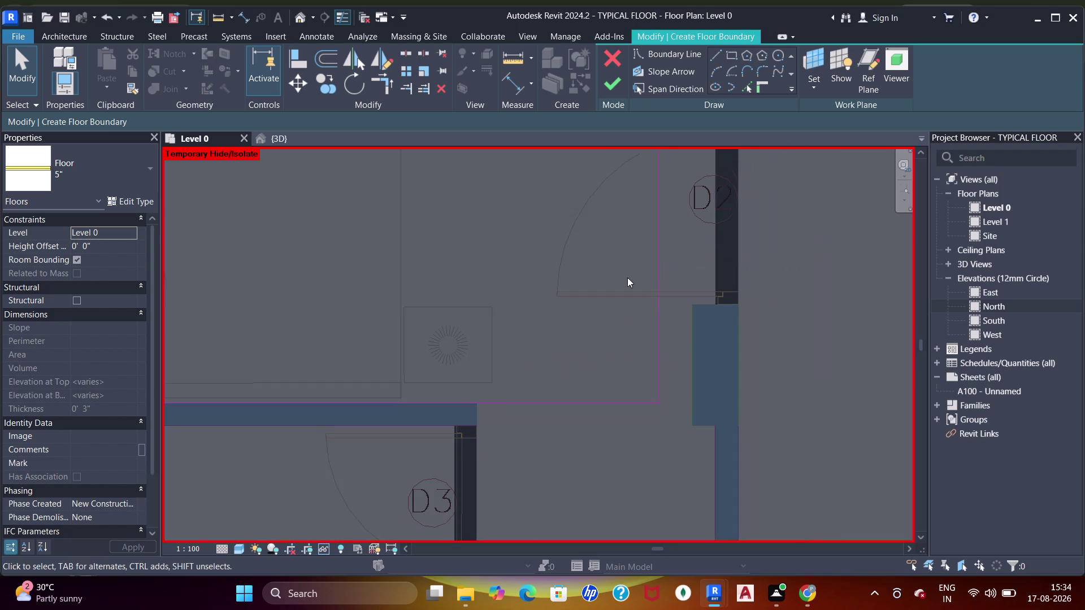
middle_drag(631, 309, 612, 347)
key(a)
key(a)
key(a)
drag(692, 281, 687, 283)
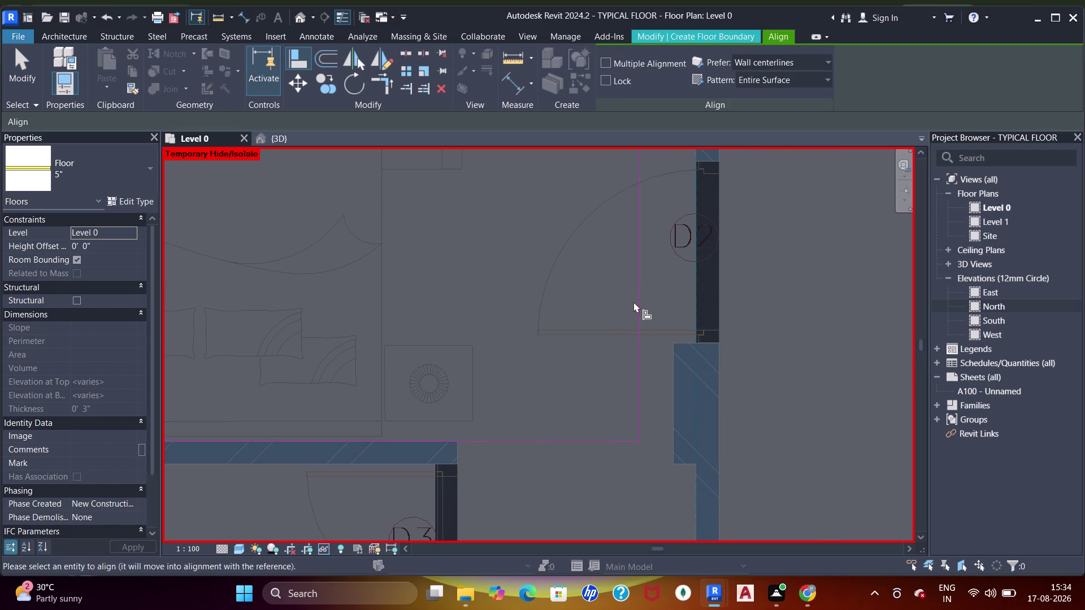
click(637, 306)
middle_drag(642, 315, 621, 255)
key(Escape)
key(Escape)
key(Escape)
Pick the column edges beside door D2 as boundary lines.
click(751, 87)
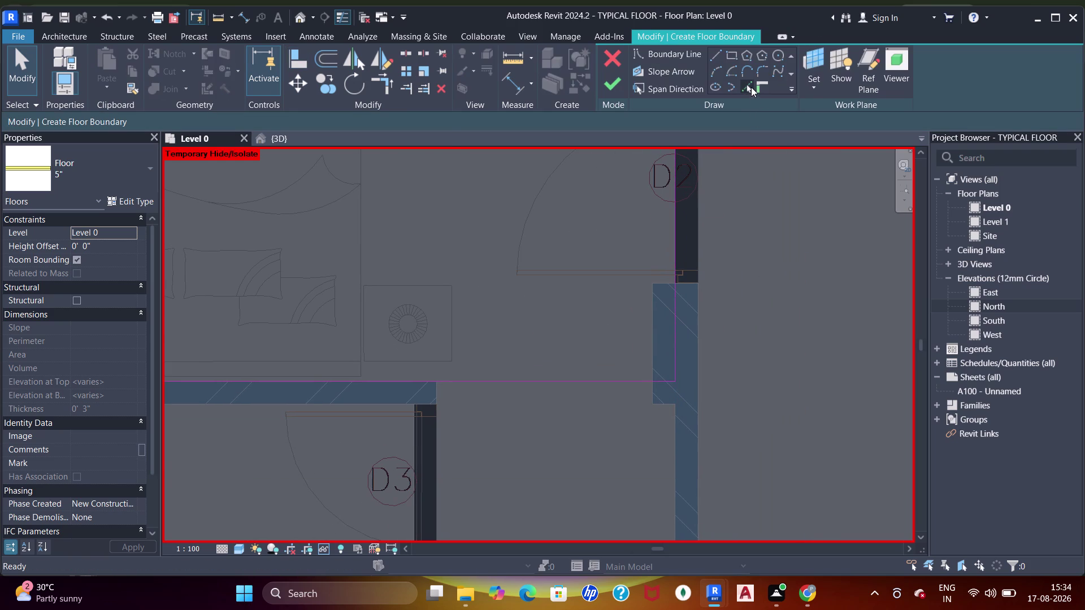
scroll(up, 3)
click(635, 323)
click(658, 249)
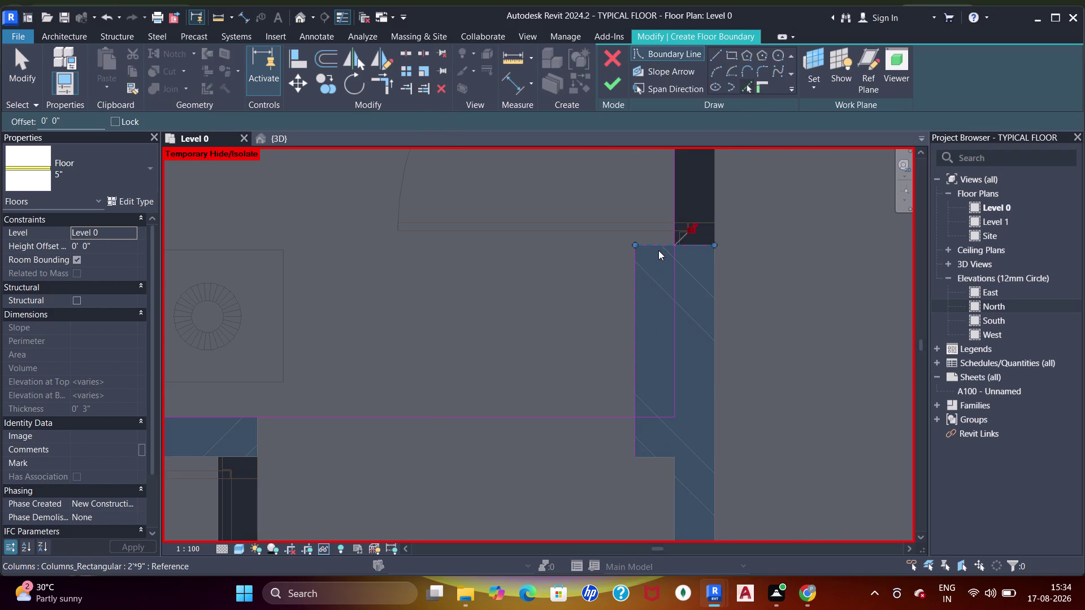
key(Escape)
key(Escape)
key(t)
key(r)
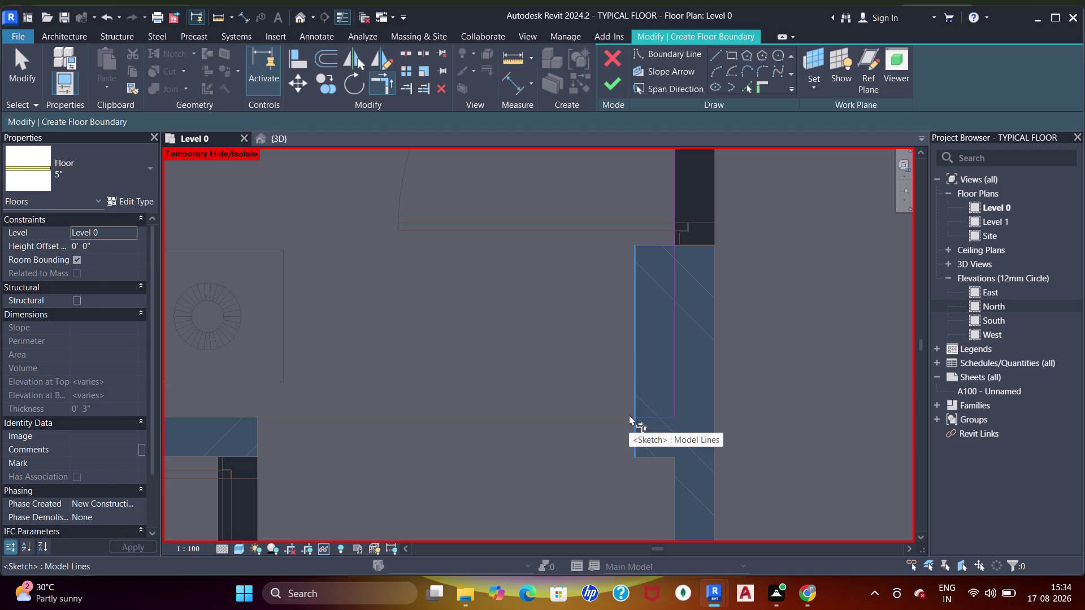
Stretch the boundary lines beside the column up to the column face.
click(629, 415)
click(626, 414)
drag(632, 321, 632, 314)
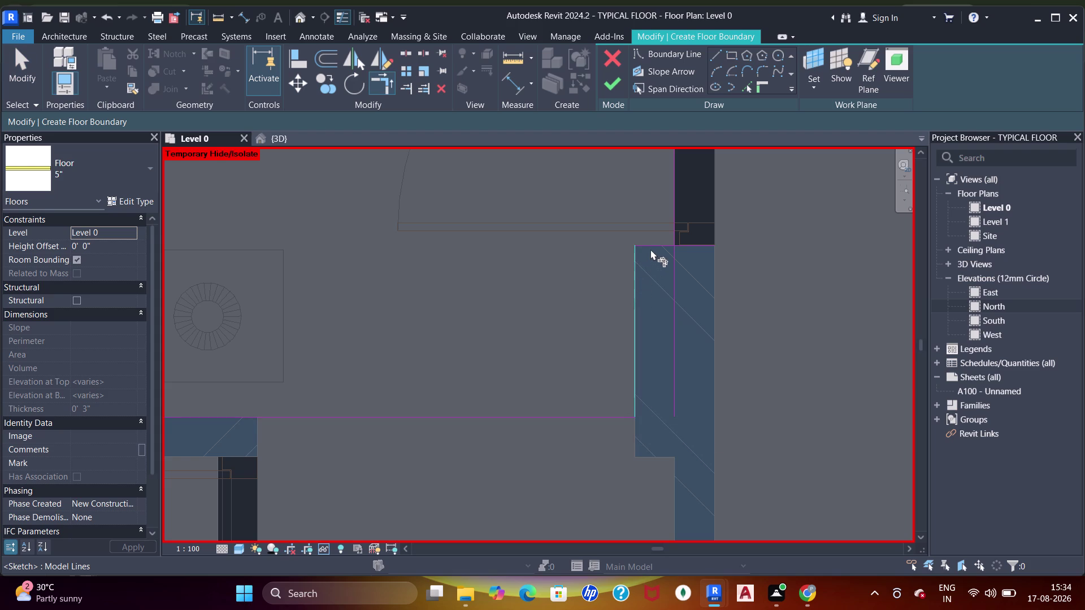
click(650, 246)
click(654, 245)
click(633, 280)
drag(657, 244, 664, 242)
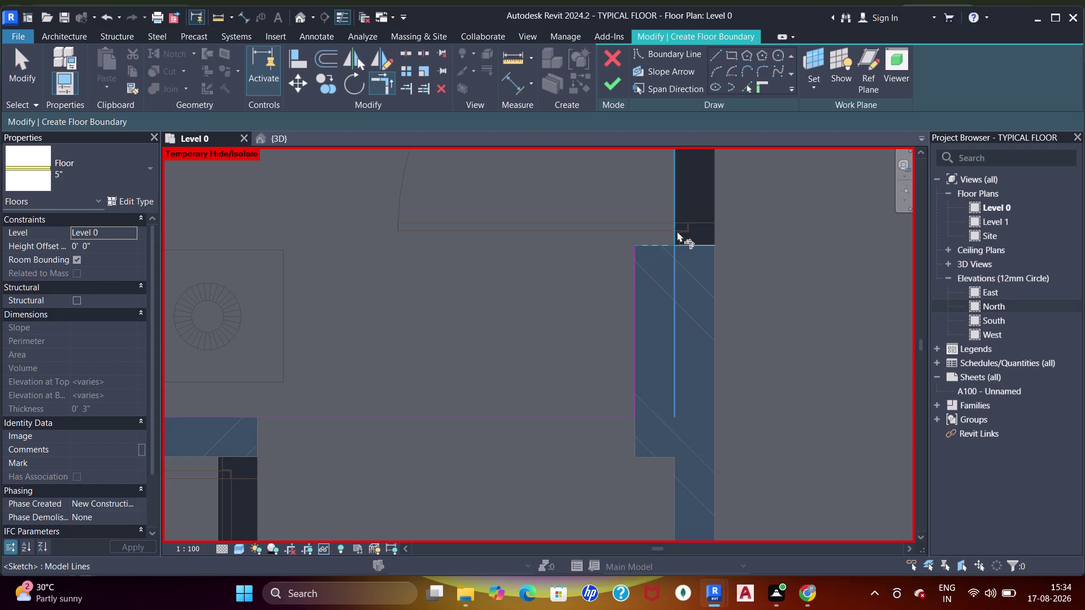
click(677, 227)
Pick the wall faces and column edge around the room right of door D3 as boundary lines.
scroll(down, 3)
middle_drag(510, 314, 740, 316)
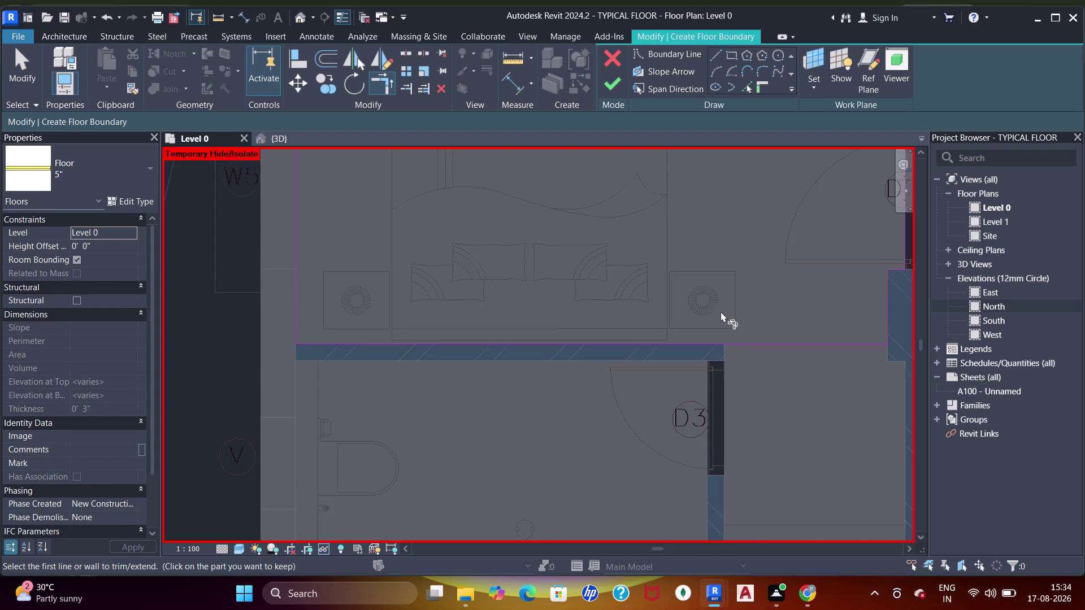
scroll(down, 3)
middle_drag(716, 265, 594, 408)
middle_drag(643, 451, 640, 271)
scroll(up, 3)
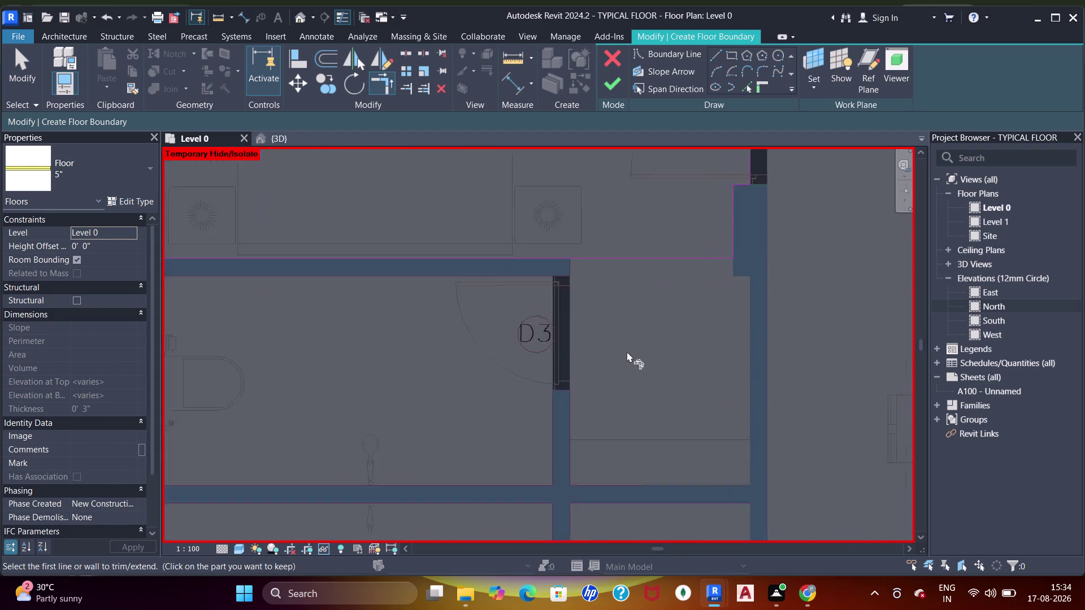
middle_drag(627, 350, 655, 204)
click(744, 90)
scroll(up, 3)
middle_drag(641, 236, 587, 378)
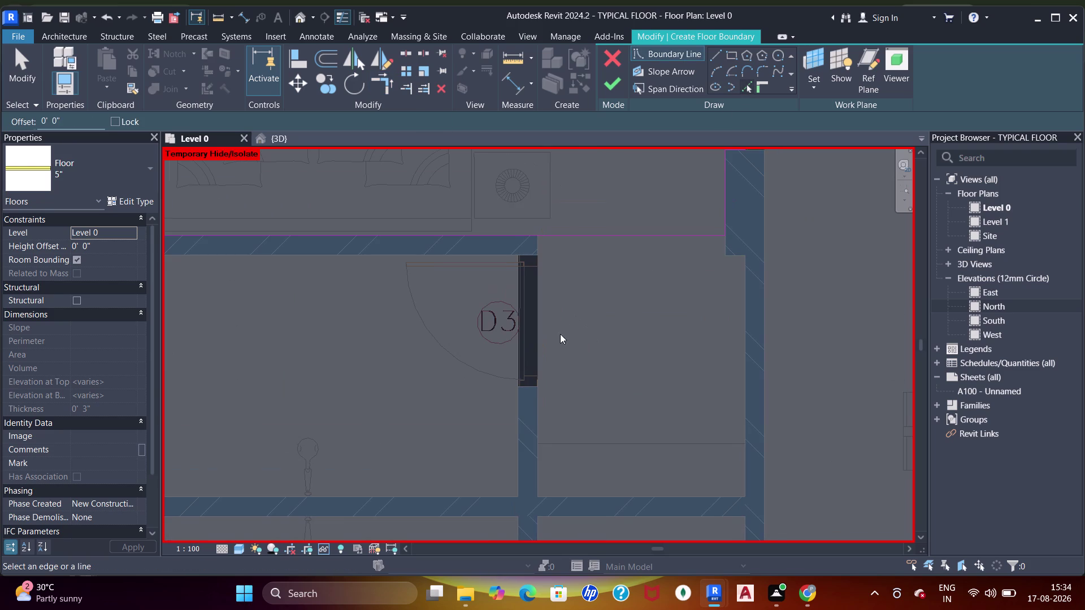
click(541, 392)
click(589, 494)
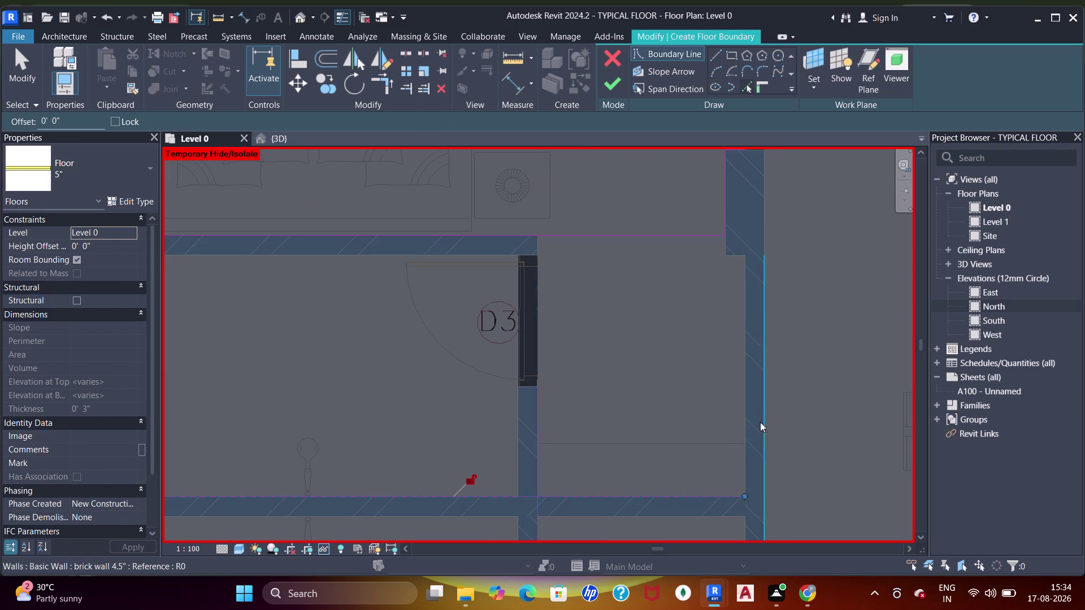
click(749, 416)
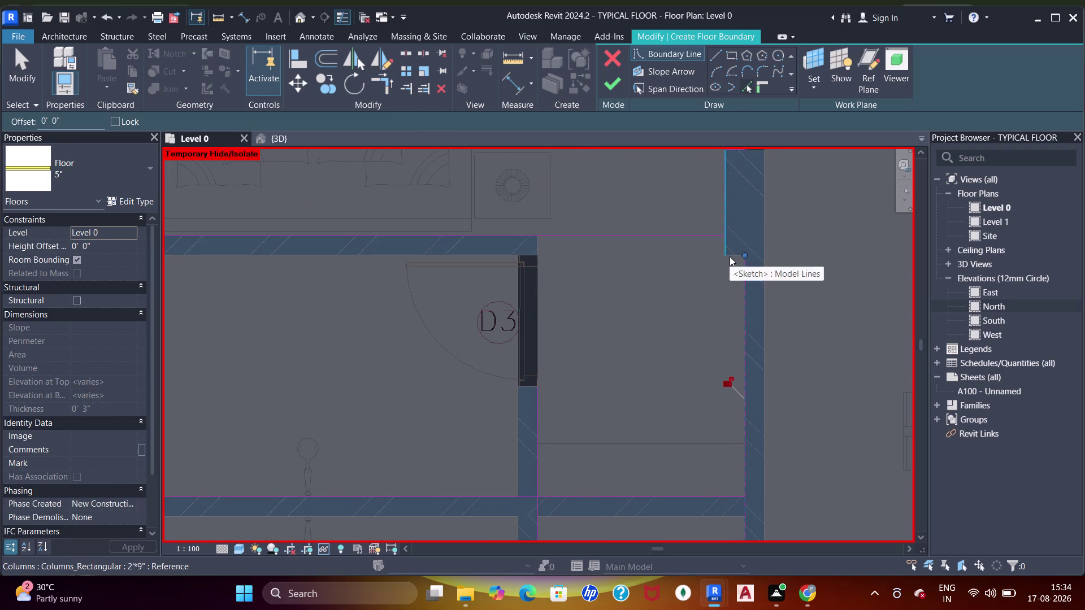
scroll(up, 3)
click(735, 255)
Trim the boundary lines into a corner at the column right of D3.
key(Escape)
key(Escape)
key(t)
key(r)
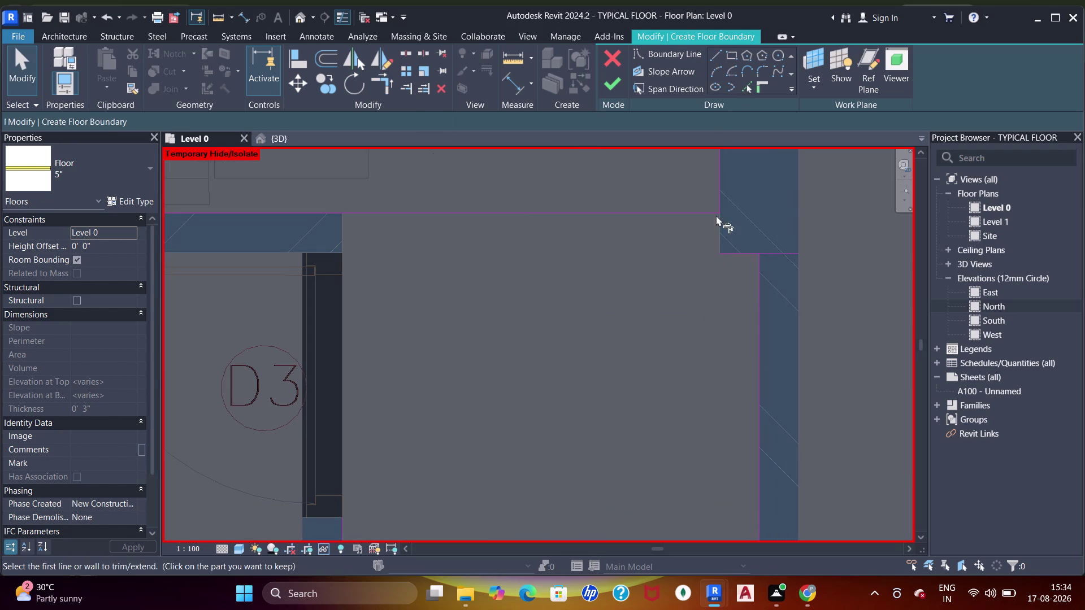
click(719, 193)
click(741, 254)
drag(744, 254, 750, 264)
click(763, 287)
Trim the lower boundary corners along the bottom wall of that room.
scroll(down, 3)
middle_drag(643, 281, 694, 241)
click(415, 181)
middle_drag(515, 378, 530, 194)
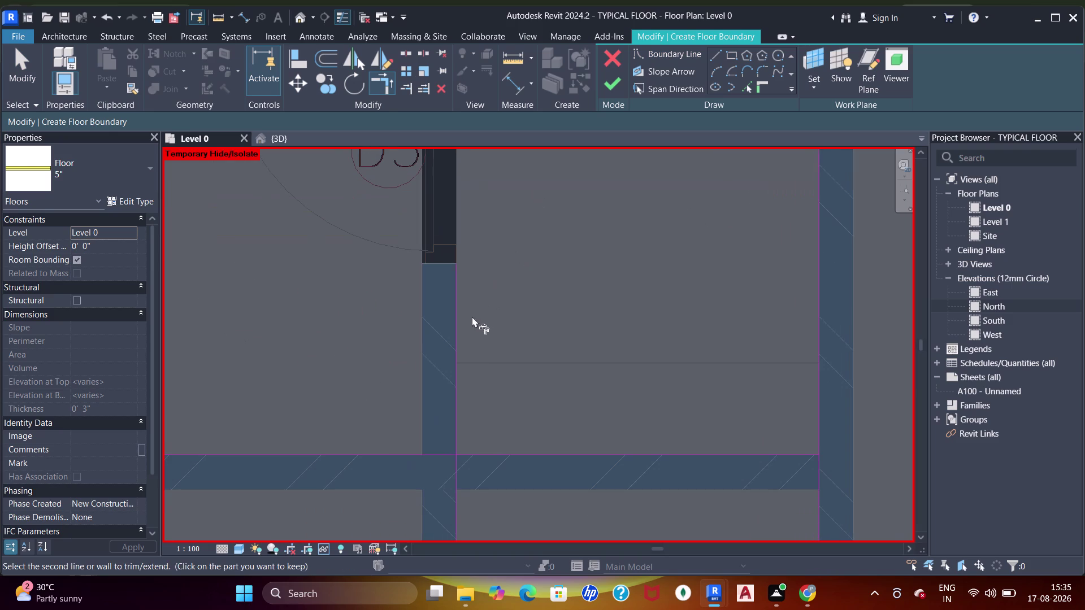
click(457, 331)
click(455, 357)
click(518, 455)
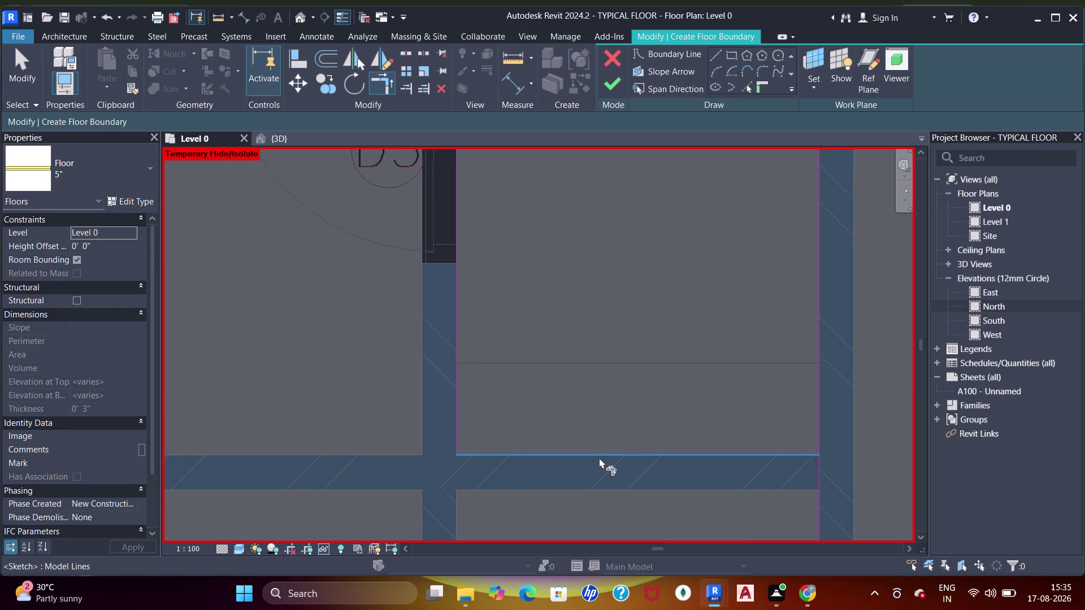
click(599, 458)
click(822, 414)
scroll(down, 3)
middle_drag(767, 287, 776, 392)
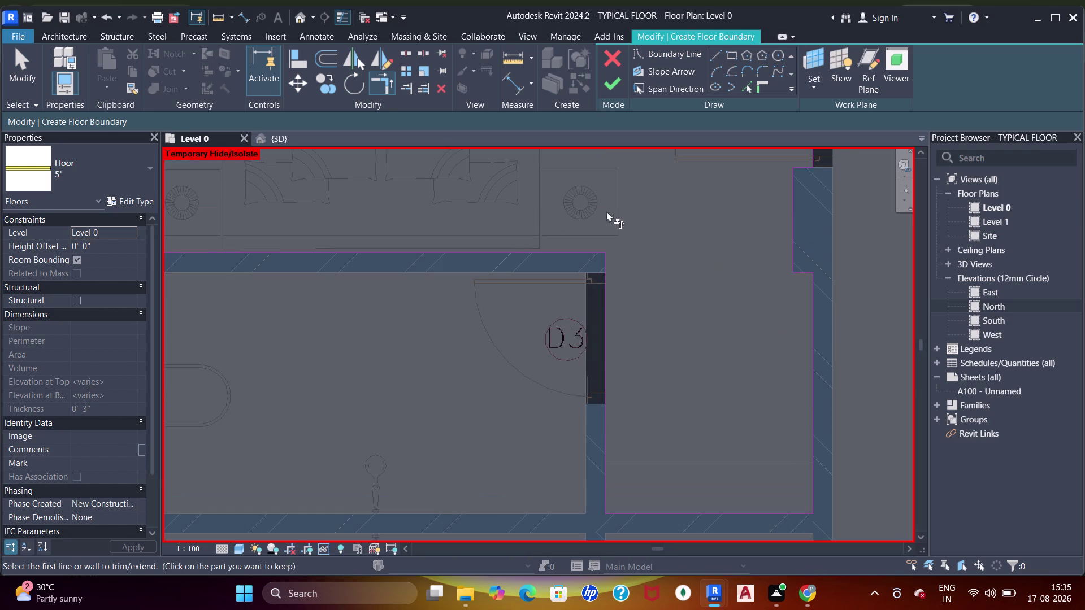
Draw a rectangular boundary around the upper toilet room to the wall junction.
click(733, 57)
scroll(down, 3)
middle_drag(512, 256, 694, 208)
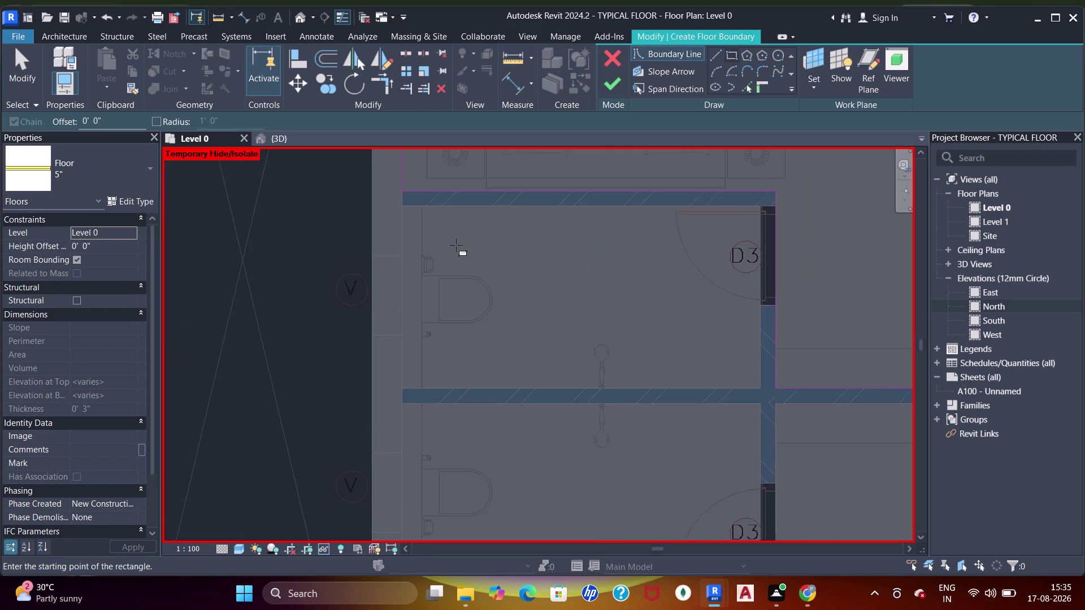
click(407, 210)
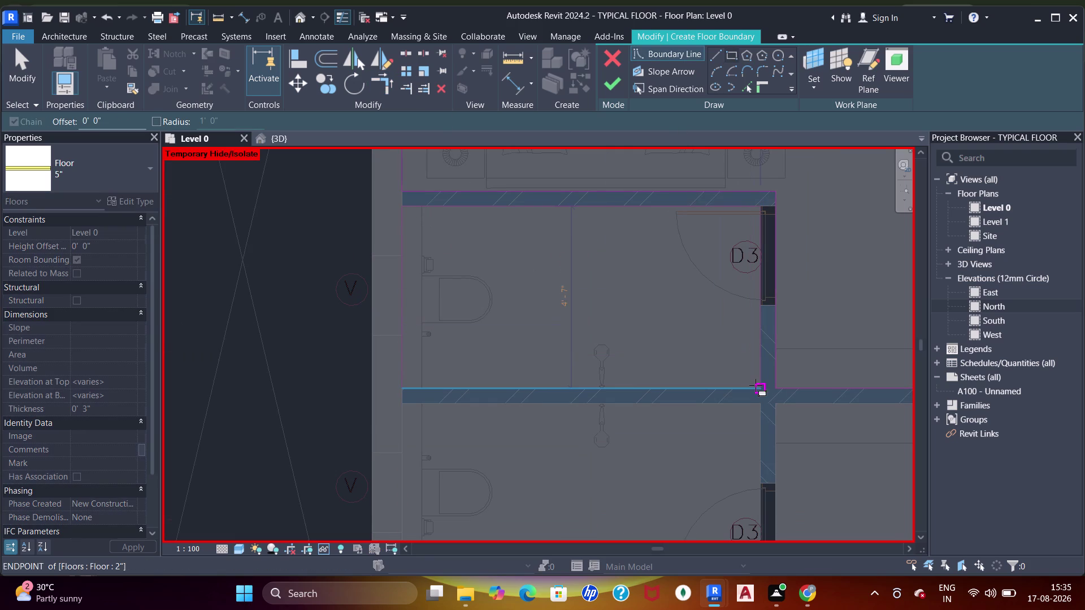
click(758, 387)
Draw a rectangular boundary around the lower toilet room to the wall corner.
middle_drag(733, 375, 733, 255)
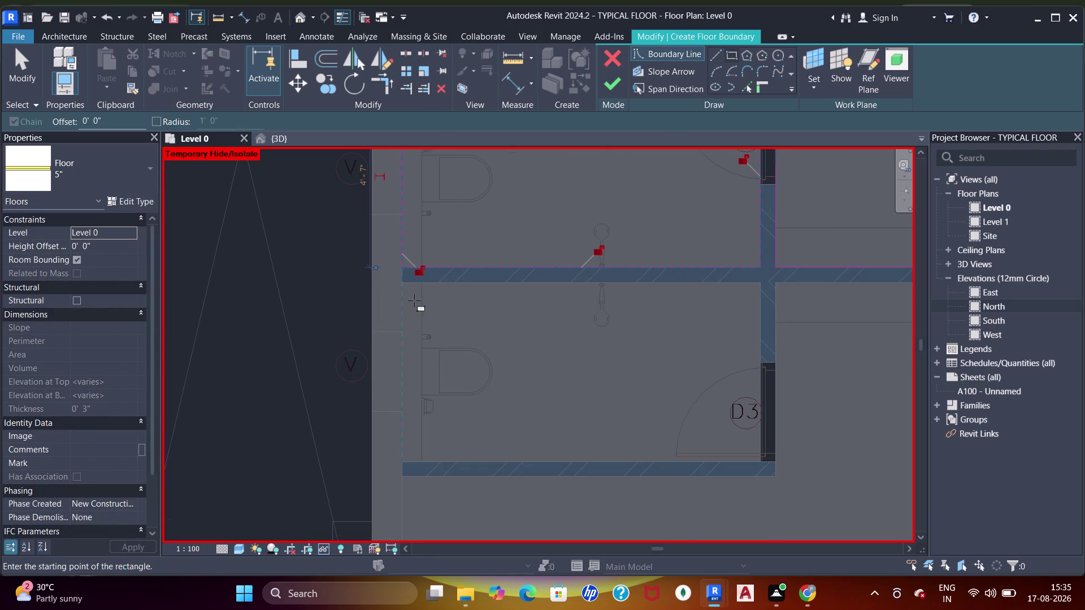
click(405, 284)
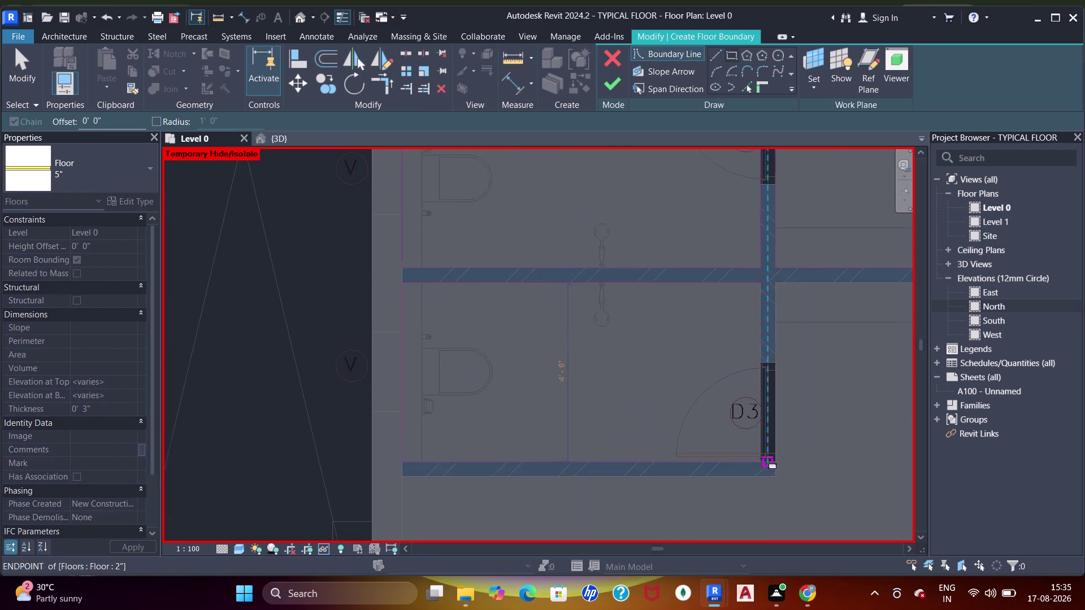
scroll(up, 3)
click(720, 502)
scroll(down, 3)
middle_drag(728, 396, 727, 396)
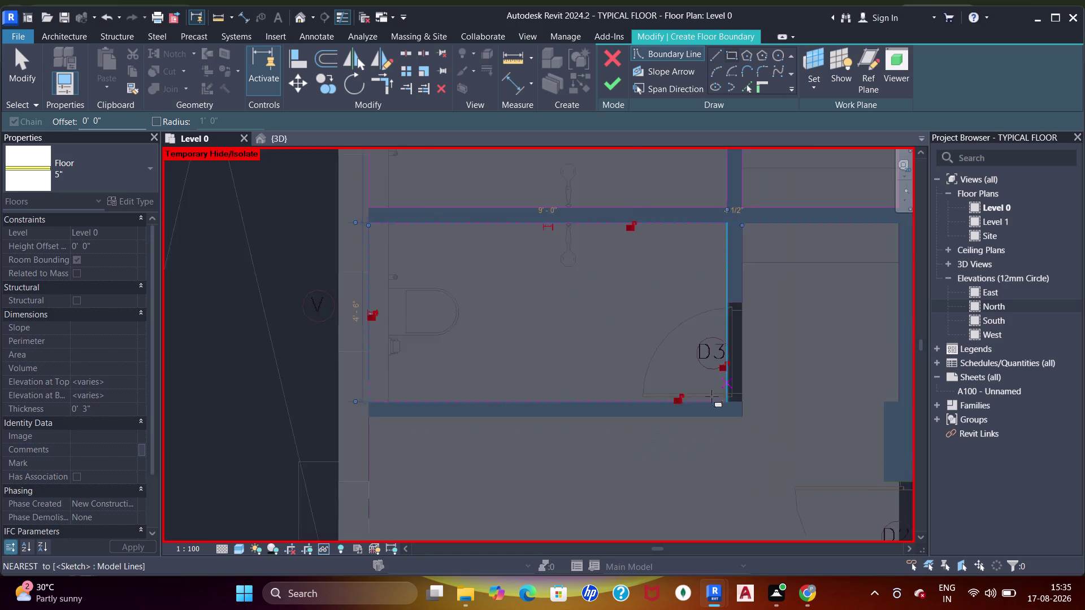
Place a boundary corner along the bedroom's lower wall.
middle_drag(727, 397, 605, 373)
scroll(down, 3)
middle_drag(651, 347, 652, 355)
middle_click(647, 358)
middle_drag(613, 373, 660, 233)
scroll(down, 3)
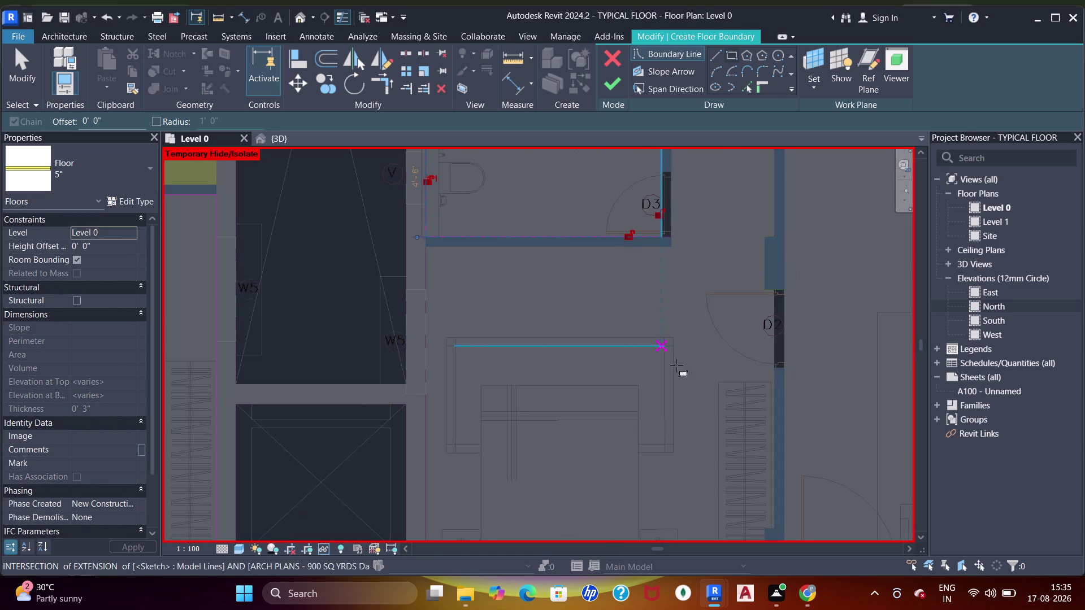
middle_drag(678, 375, 654, 235)
scroll(up, 3)
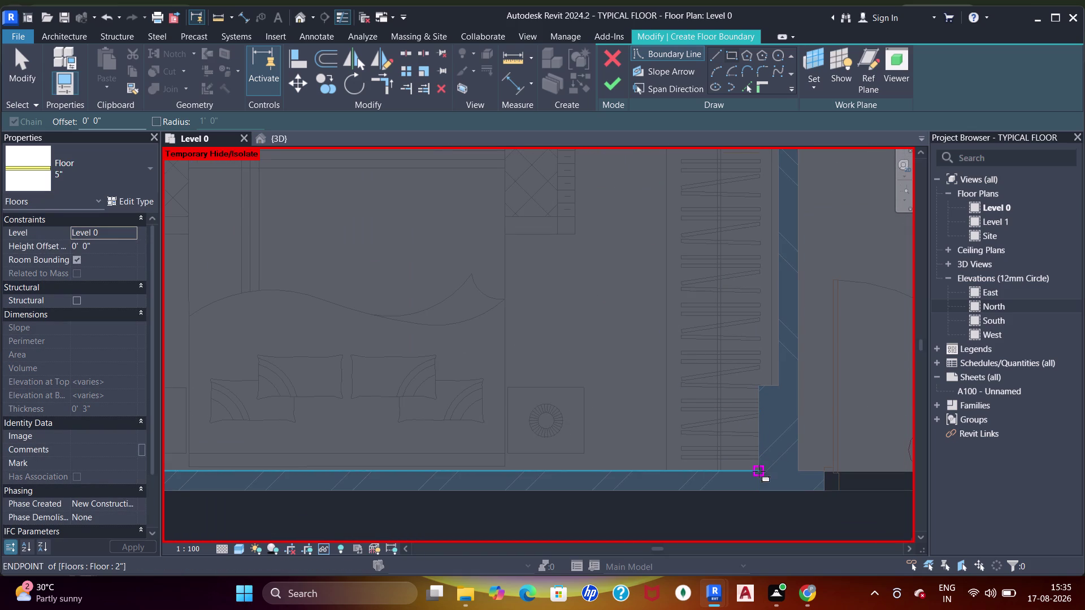
click(759, 472)
Draw a boundary rectangle along the lower wall from wall W5 to the floor edge.
scroll(up, 3)
middle_drag(522, 301, 630, 403)
scroll(down, 3)
middle_drag(431, 198, 532, 360)
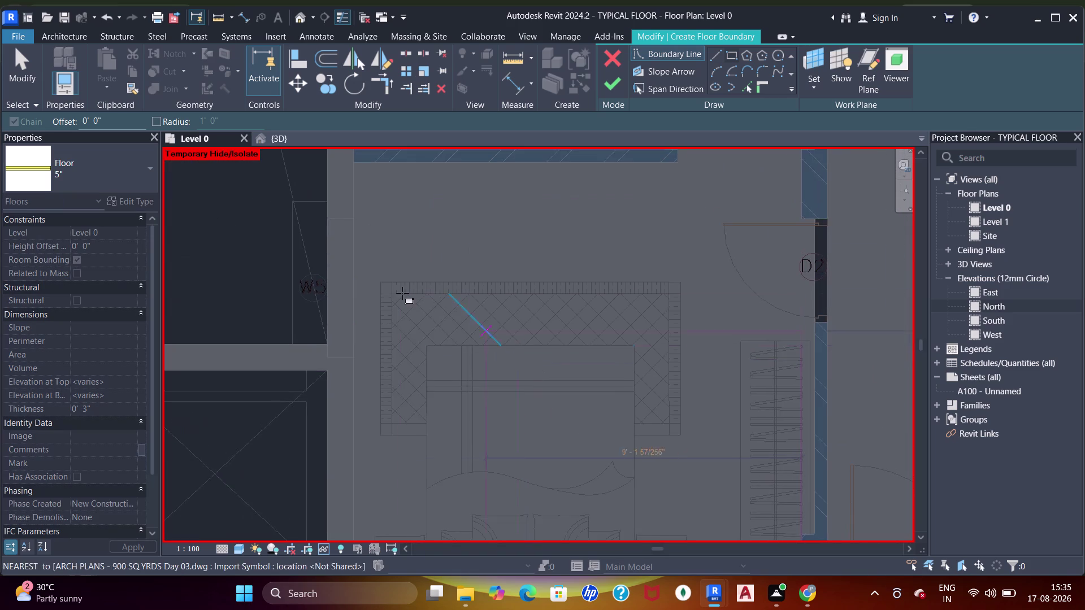
scroll(up, 3)
middle_drag(378, 217, 403, 286)
click(367, 225)
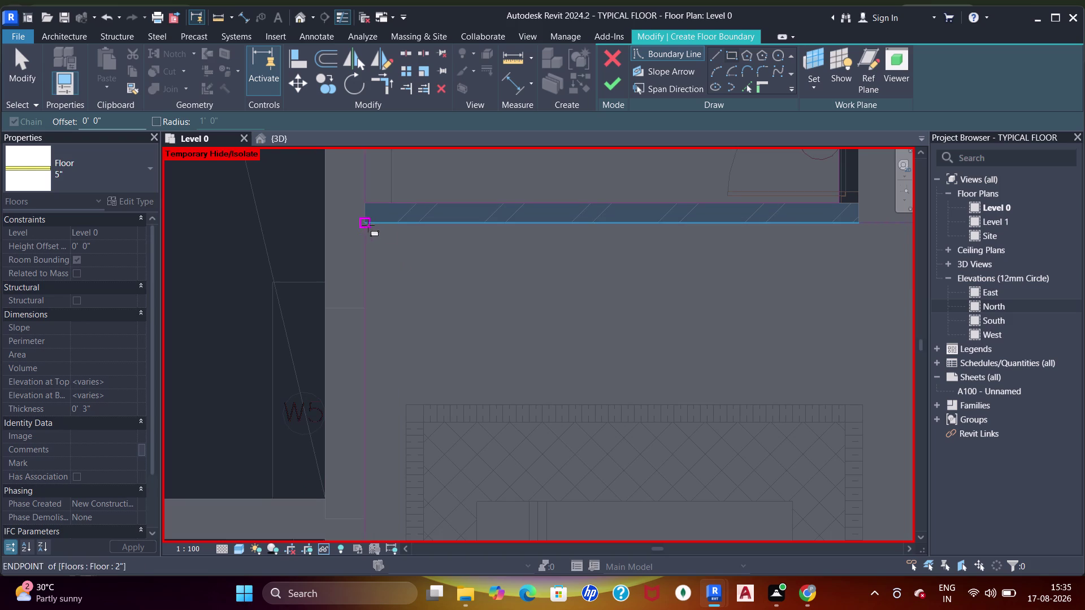
scroll(down, 3)
middle_drag(485, 294, 356, 224)
click(744, 86)
middle_drag(632, 374, 647, 237)
scroll(up, 3)
click(713, 234)
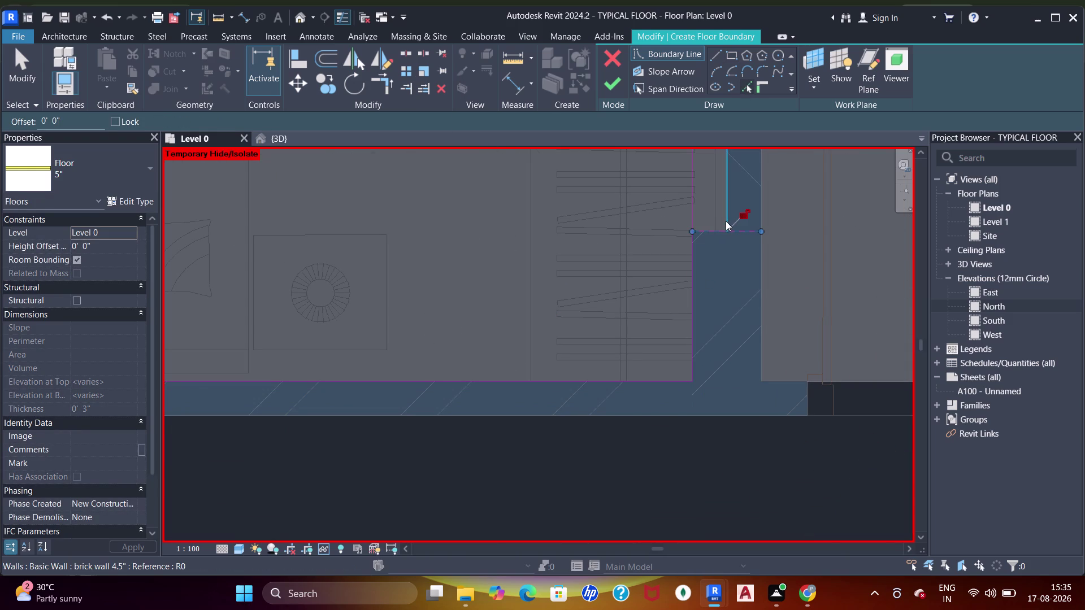
Pick the wall face as a boundary line and trim it to a corner.
click(726, 220)
middle_drag(720, 191, 690, 301)
key(Escape)
key(Escape)
key(t)
key(r)
click(667, 383)
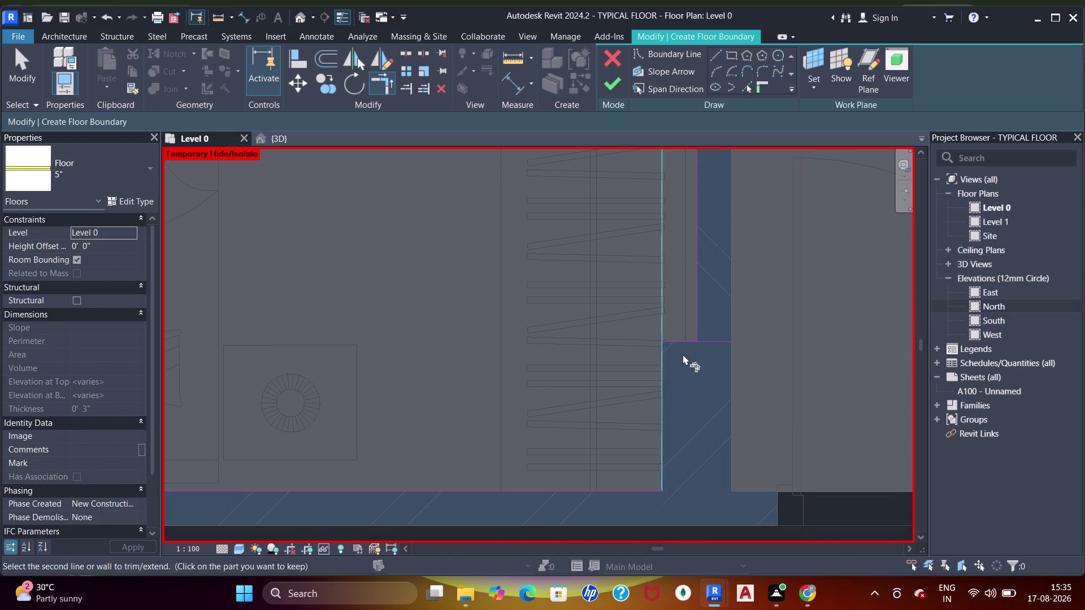
click(682, 337)
click(686, 341)
Trim the next boundary line against the column edge near door D2.
click(697, 327)
scroll(down, 3)
middle_drag(628, 338, 703, 330)
middle_drag(523, 343, 620, 374)
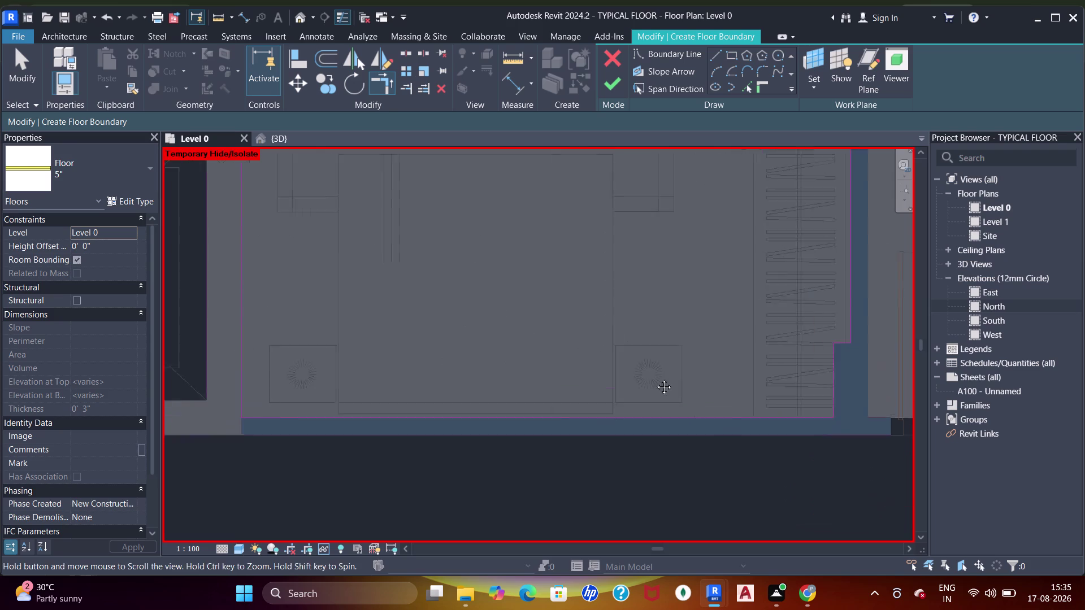
middle_drag(620, 374, 707, 386)
scroll(down, 3)
middle_drag(687, 309, 540, 485)
scroll(up, 3)
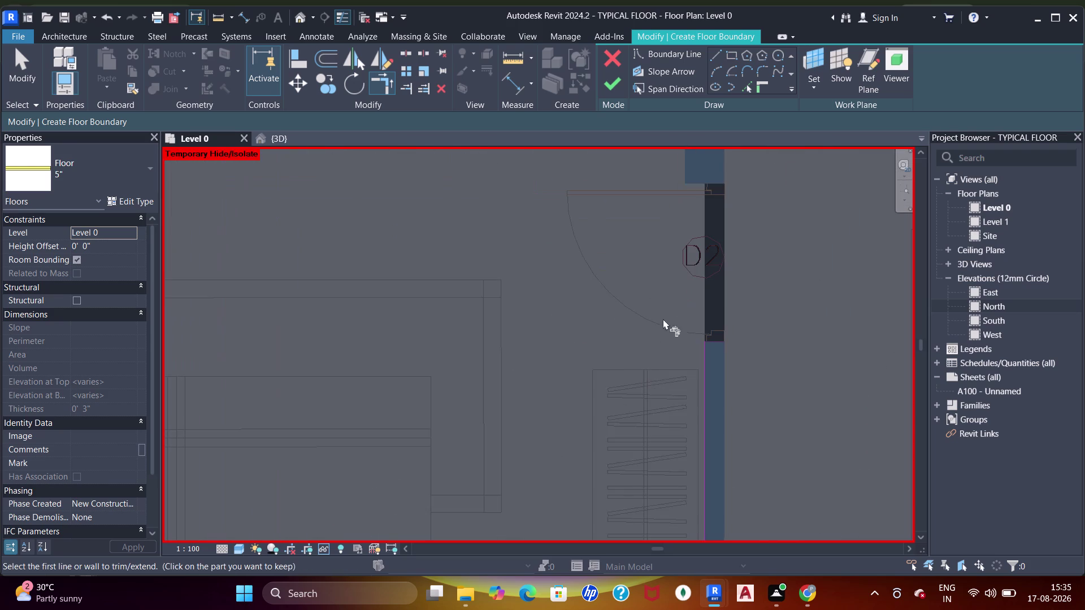
middle_drag(662, 302, 649, 415)
scroll(up, 3)
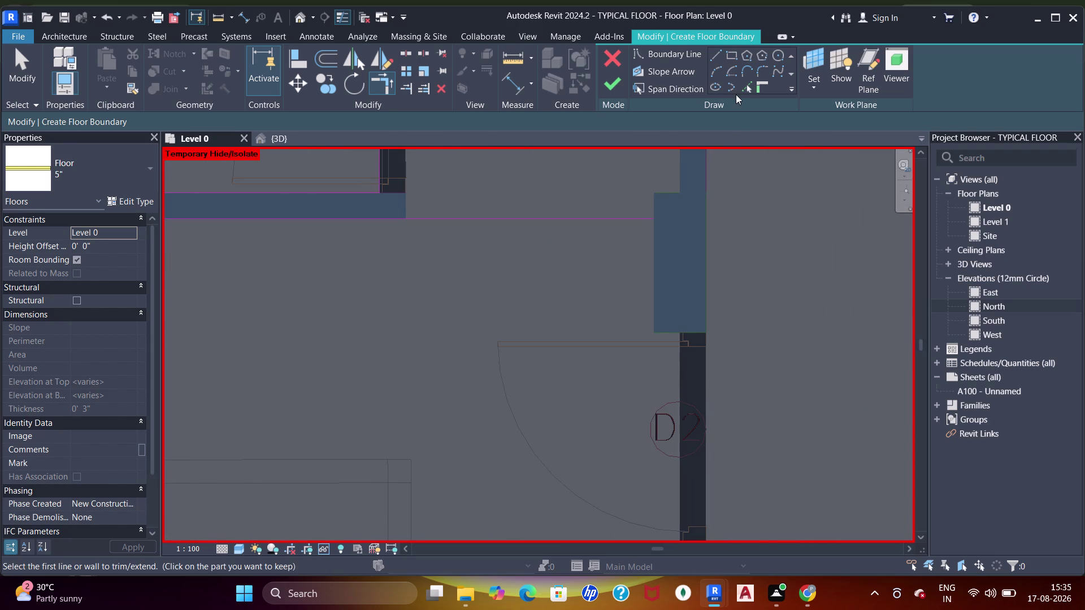
click(750, 84)
click(665, 332)
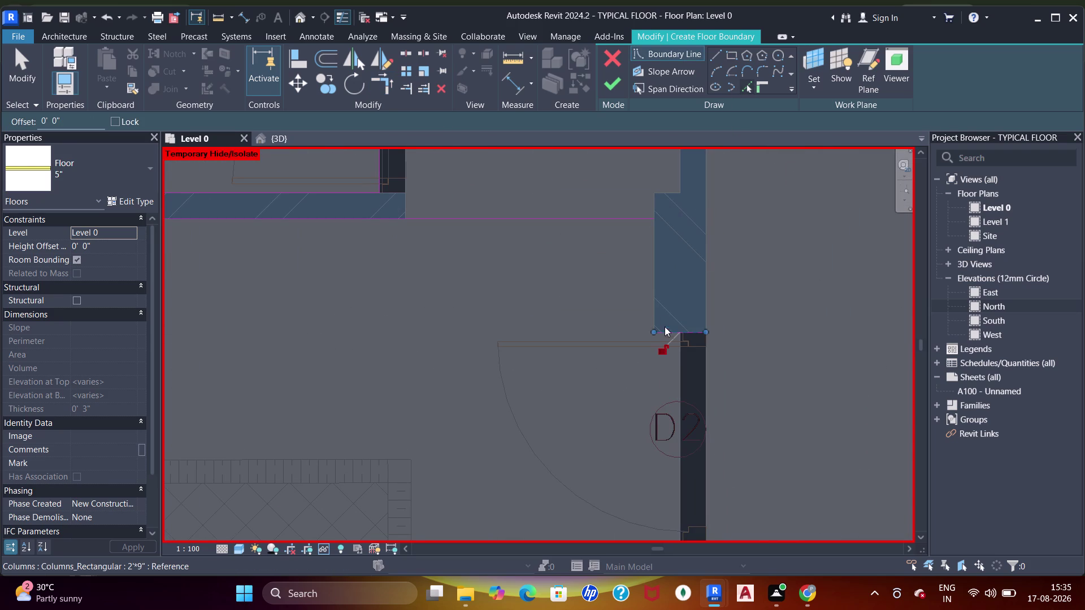
click(657, 296)
Restart Trim/Extend (TR) and trim the line beside the column to its corner.
key(Escape)
key(Escape)
key(t)
key(r)
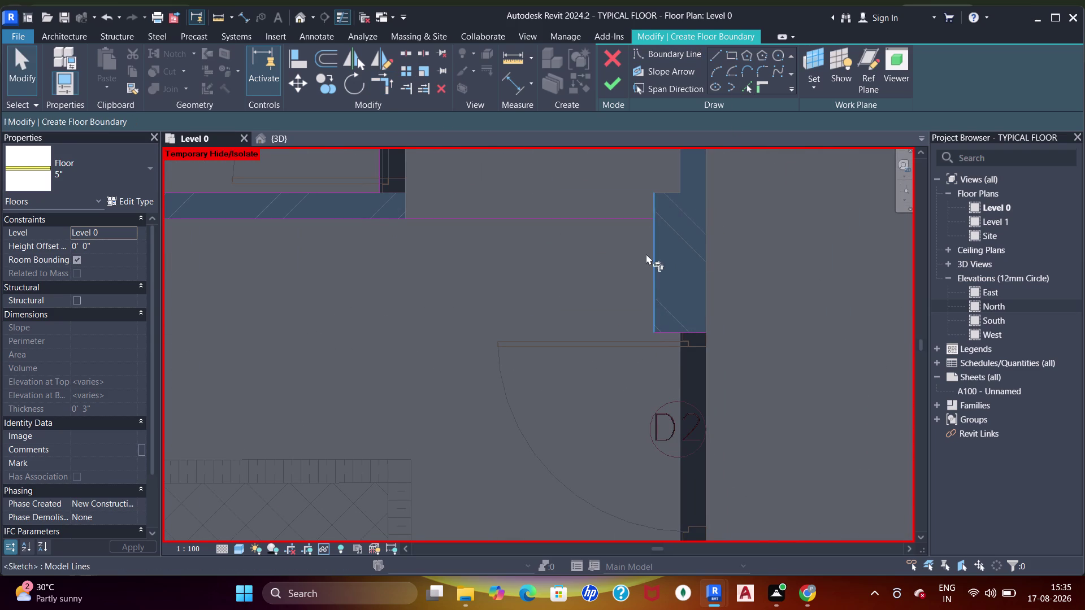
click(637, 220)
click(652, 256)
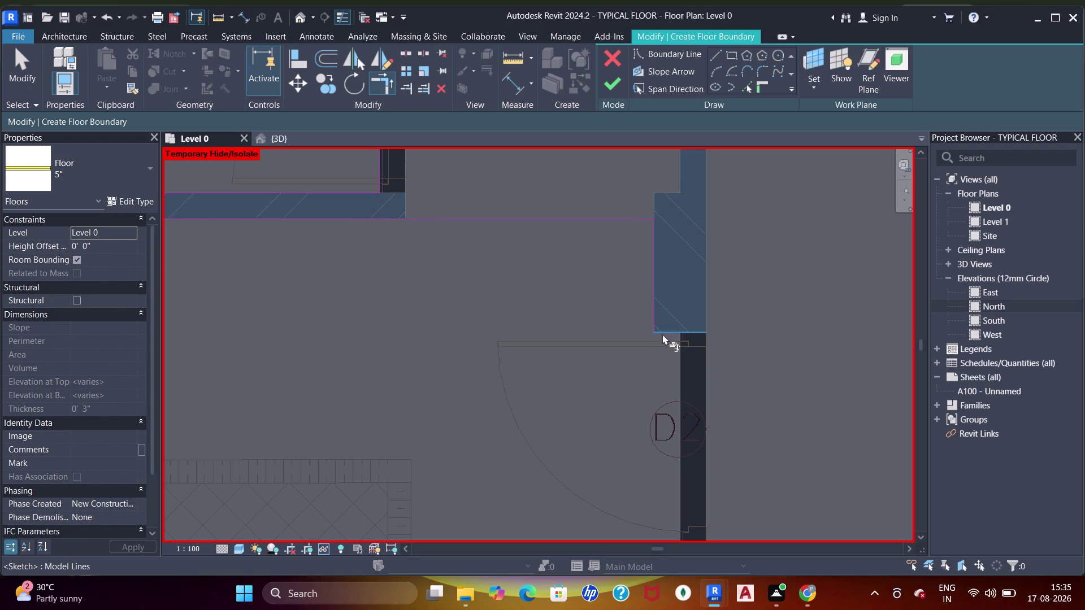
click(663, 334)
middle_drag(684, 441, 683, 303)
click(682, 429)
Trim the short boundary line to the column face at the junction near door D3.
scroll(down, 3)
middle_drag(643, 232, 654, 315)
scroll(up, 3)
scroll(down, 3)
middle_drag(535, 257, 600, 286)
scroll(down, 3)
middle_drag(592, 272, 596, 276)
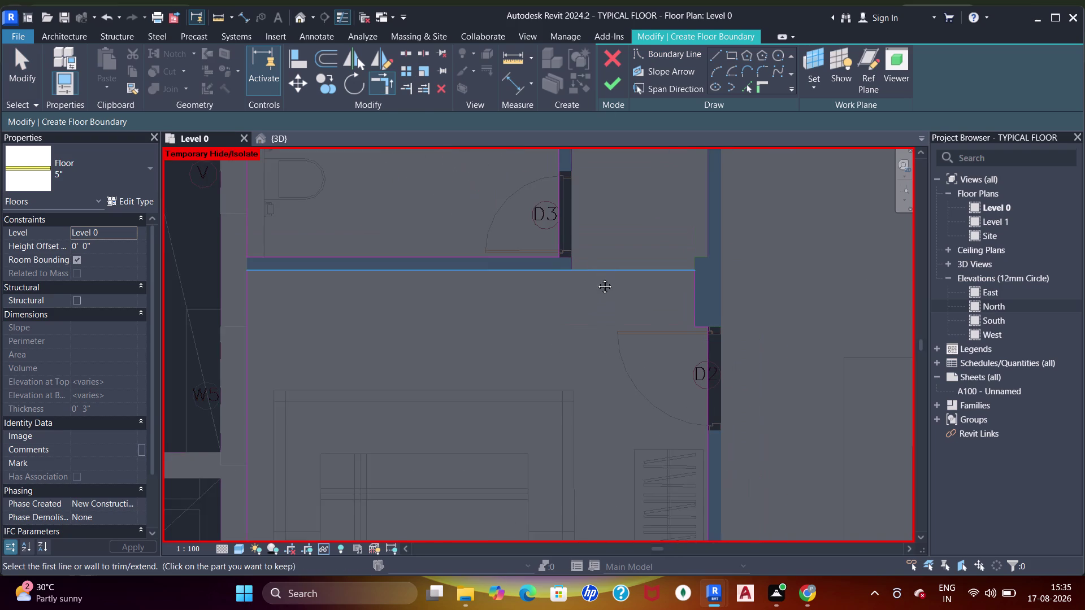
middle_drag(595, 276, 596, 278)
scroll(down, 3)
middle_drag(610, 278, 507, 341)
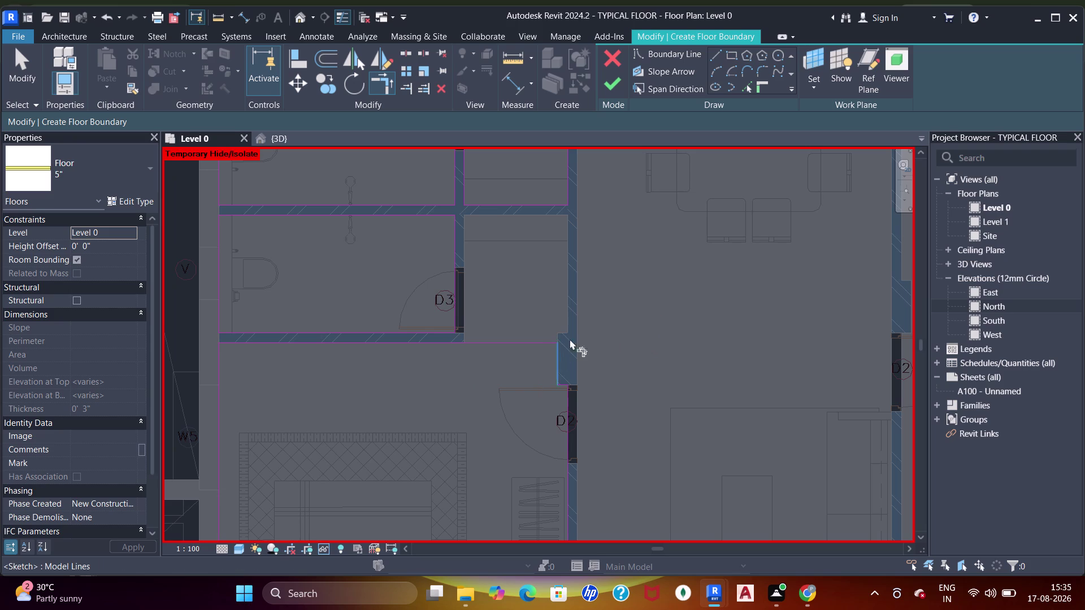
scroll(up, 3)
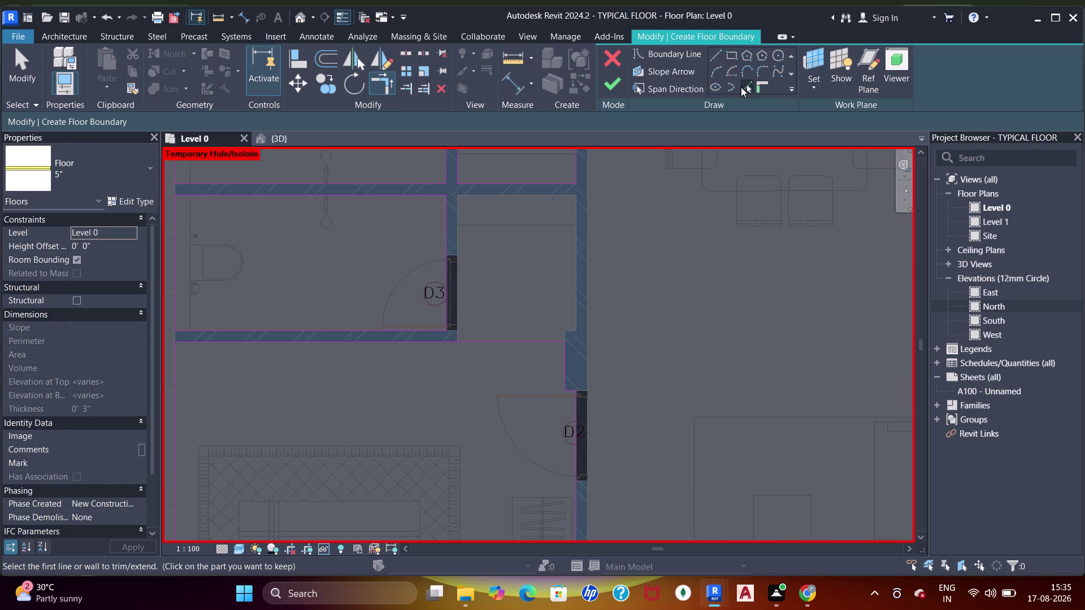
click(742, 87)
scroll(up, 3)
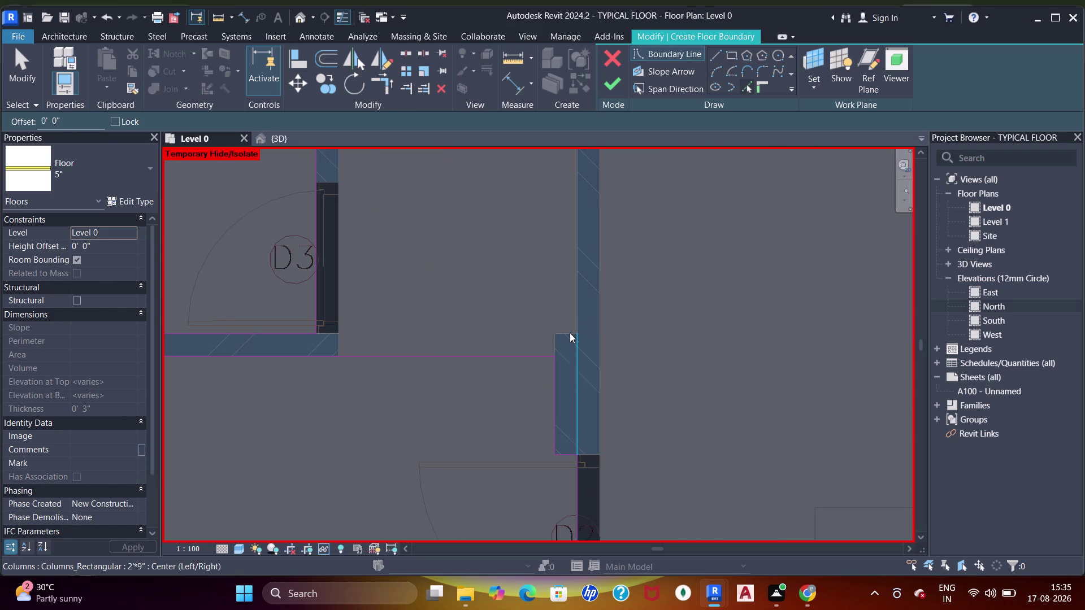
click(570, 333)
click(576, 303)
Trim the upper boundary line to a corner by the D3 wall.
middle_drag(542, 249, 563, 322)
scroll(down, 3)
middle_drag(508, 217, 517, 249)
click(497, 187)
click(400, 293)
key(Escape)
key(Escape)
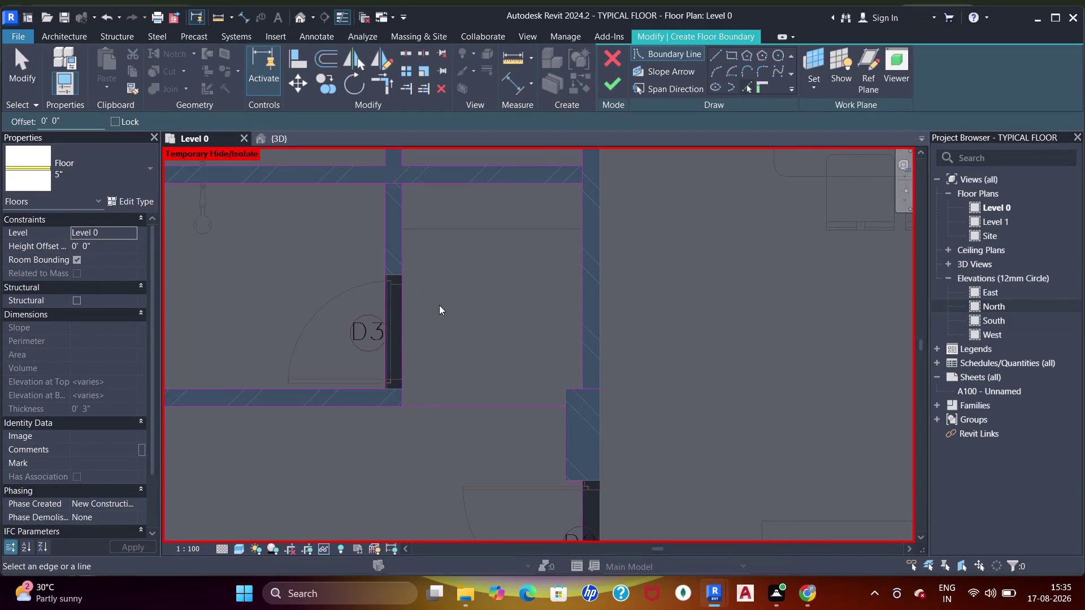
key(t)
key(r)
click(401, 221)
click(417, 176)
click(429, 182)
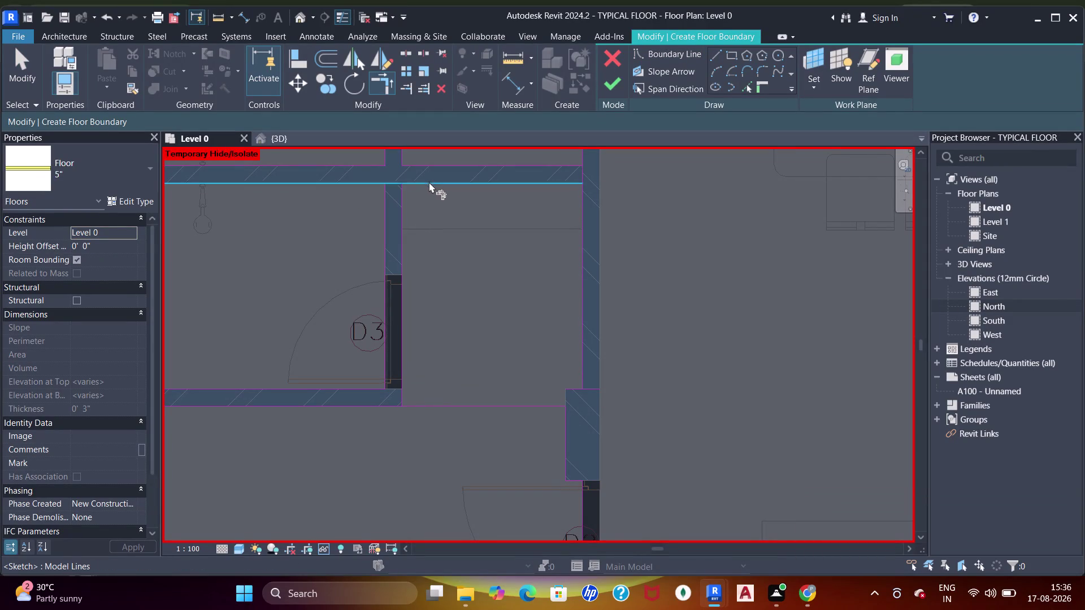
Trim the column-side boundary lines near door D2 and extend the horizontal line to the wall.
click(400, 229)
click(431, 183)
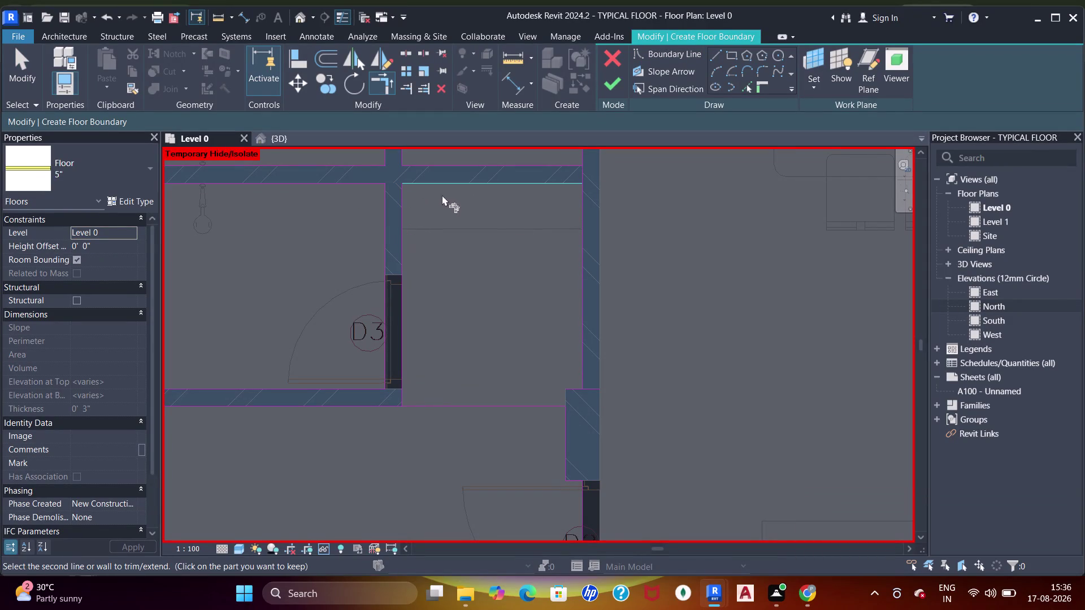
click(581, 274)
middle_drag(607, 312, 620, 180)
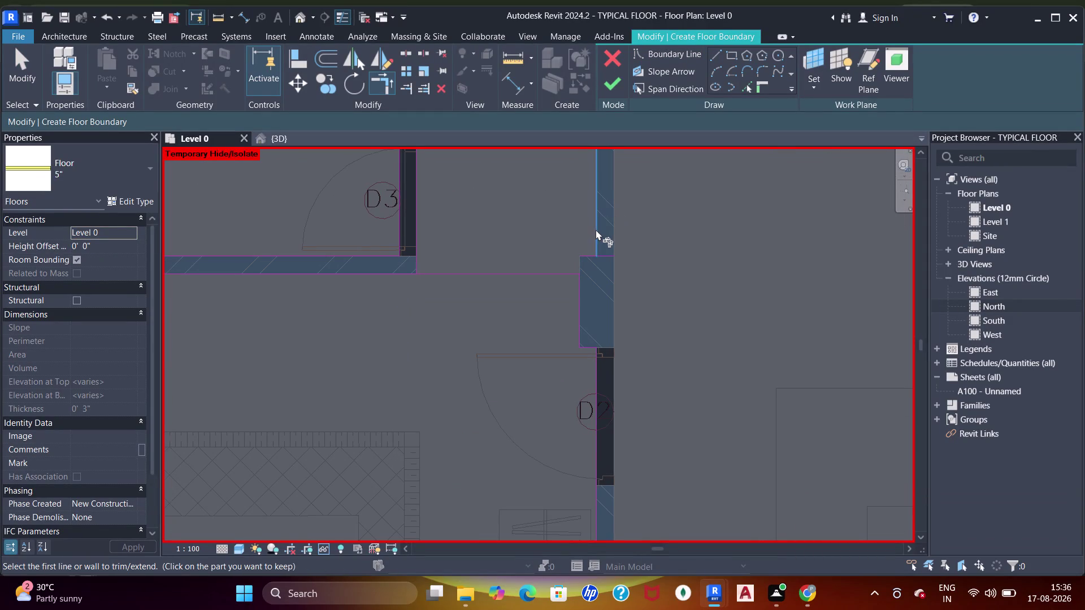
click(596, 230)
click(588, 256)
scroll(up, 3)
click(586, 257)
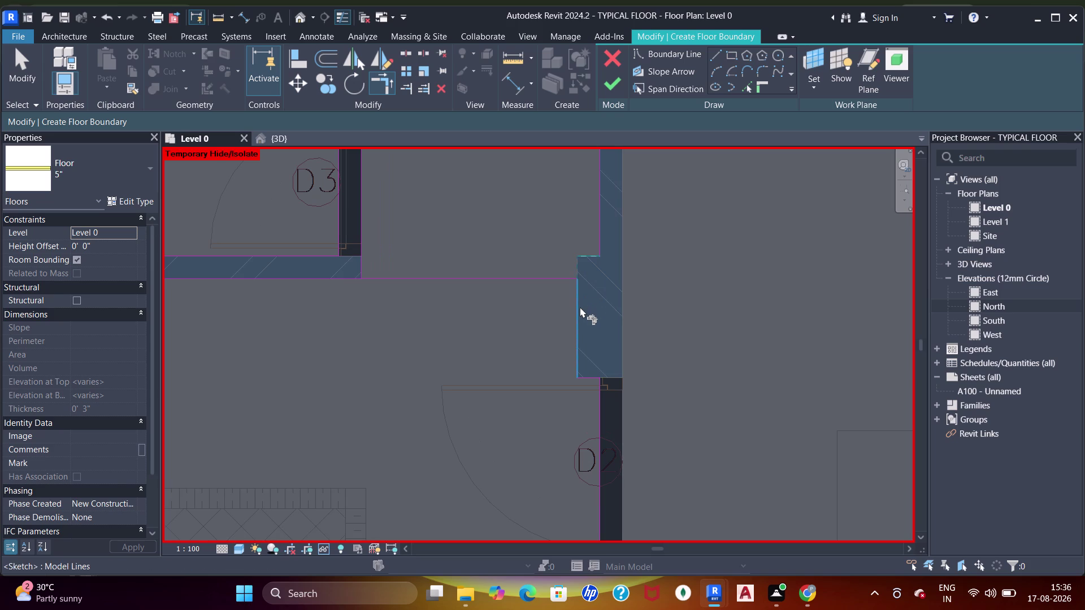
click(580, 306)
click(363, 258)
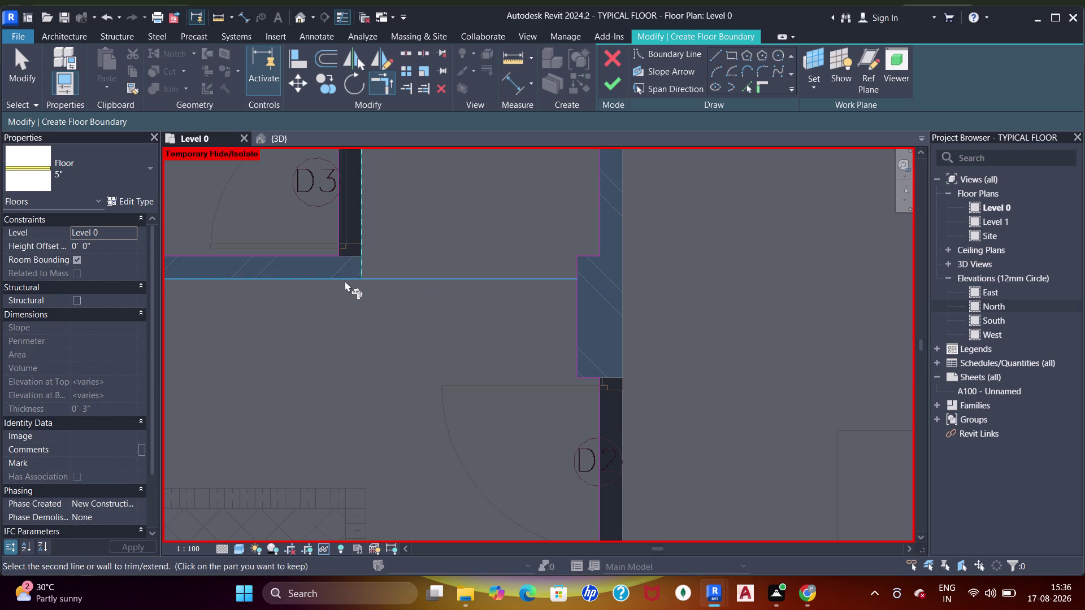
click(344, 280)
Draw a boundary line from the living room wall corner to the stair wall.
scroll(down, 3)
middle_drag(572, 270, 485, 308)
scroll(down, 3)
middle_drag(495, 292, 495, 317)
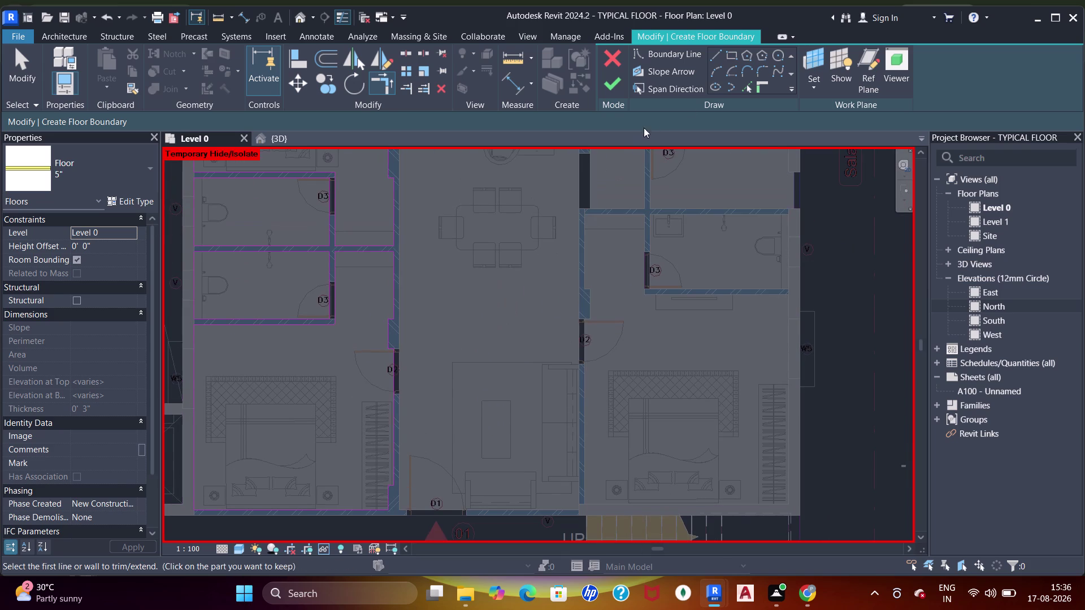
click(736, 58)
scroll(down, 3)
middle_drag(492, 290, 487, 376)
scroll(up, 3)
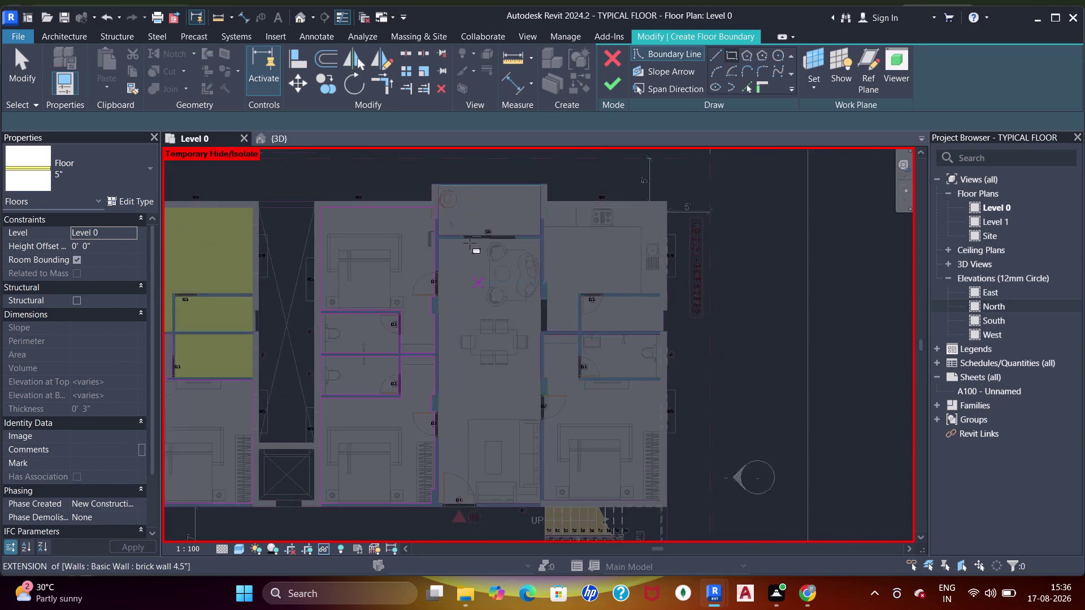
scroll(up, 3)
middle_drag(442, 215, 441, 226)
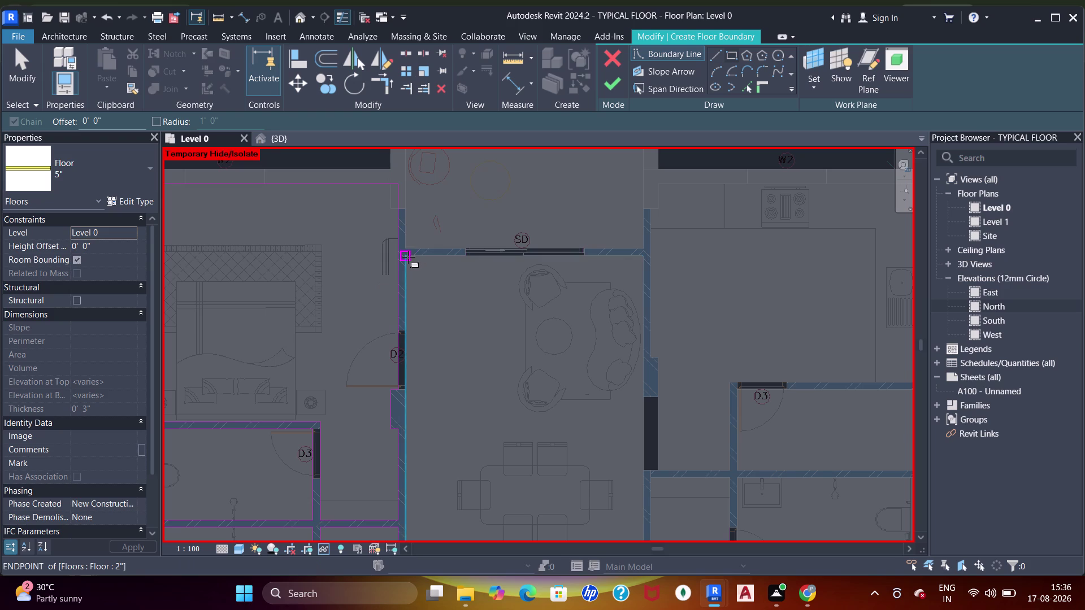
click(408, 257)
middle_drag(503, 463, 534, 196)
middle_drag(566, 386, 571, 170)
scroll(up, 3)
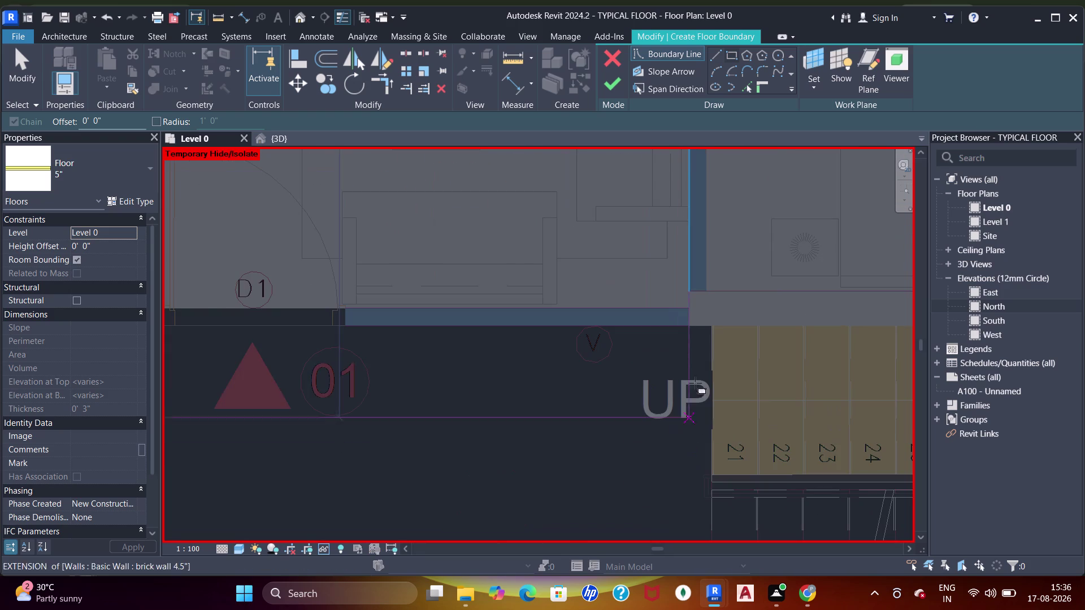
click(688, 306)
Add a boundary line from the column midpoint by the stairs to the column at door D2.
scroll(down, 3)
middle_drag(683, 246, 578, 309)
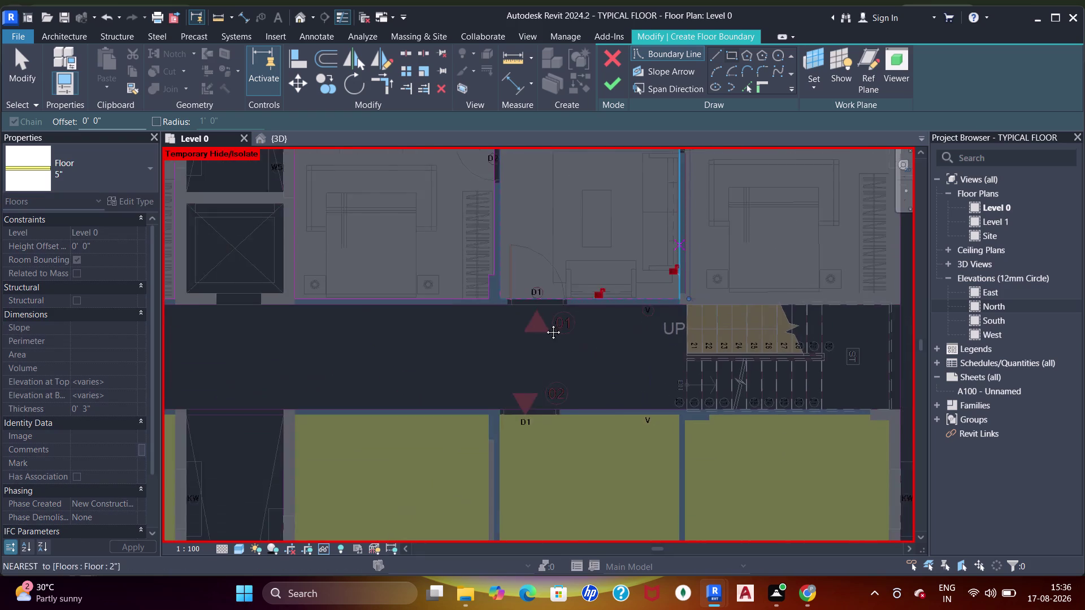
middle_drag(579, 309, 542, 324)
scroll(up, 3)
middle_drag(578, 265, 572, 309)
scroll(up, 3)
scroll(down, 3)
middle_drag(652, 265, 467, 185)
scroll(up, 3)
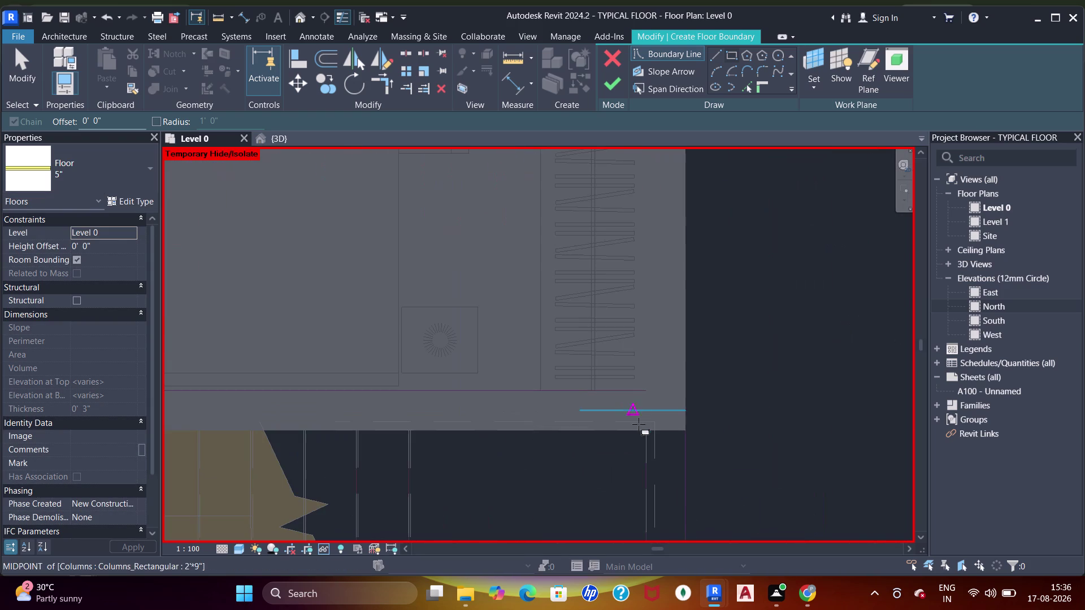
click(647, 386)
scroll(down, 3)
middle_drag(509, 304, 615, 515)
scroll(up, 3)
middle_drag(402, 268, 467, 362)
scroll(up, 3)
click(422, 289)
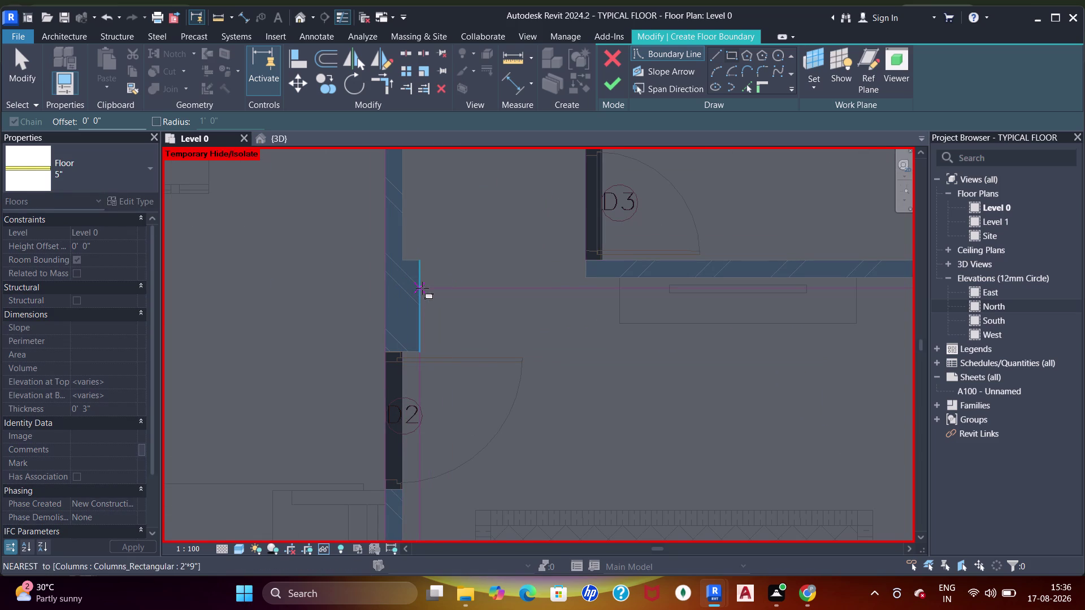
Align the floor boundary line above door D2 to the column face using AL.
middle_click(536, 308)
key(Escape)
key(Escape)
key(a)
key(a)
key(a)
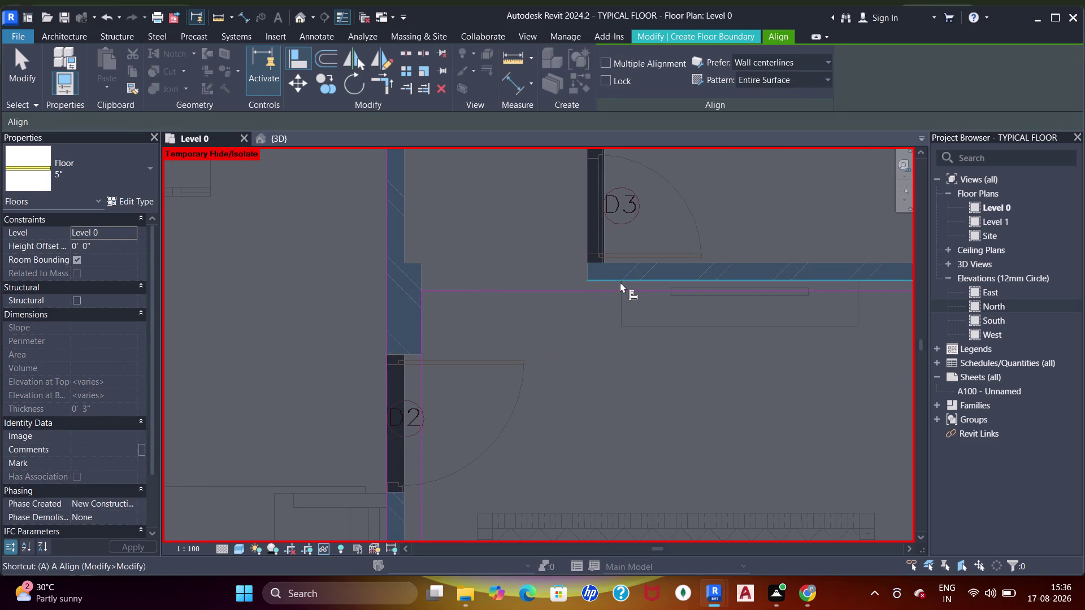
click(620, 282)
click(614, 291)
scroll(down, 3)
middle_drag(524, 362, 512, 323)
scroll(up, 3)
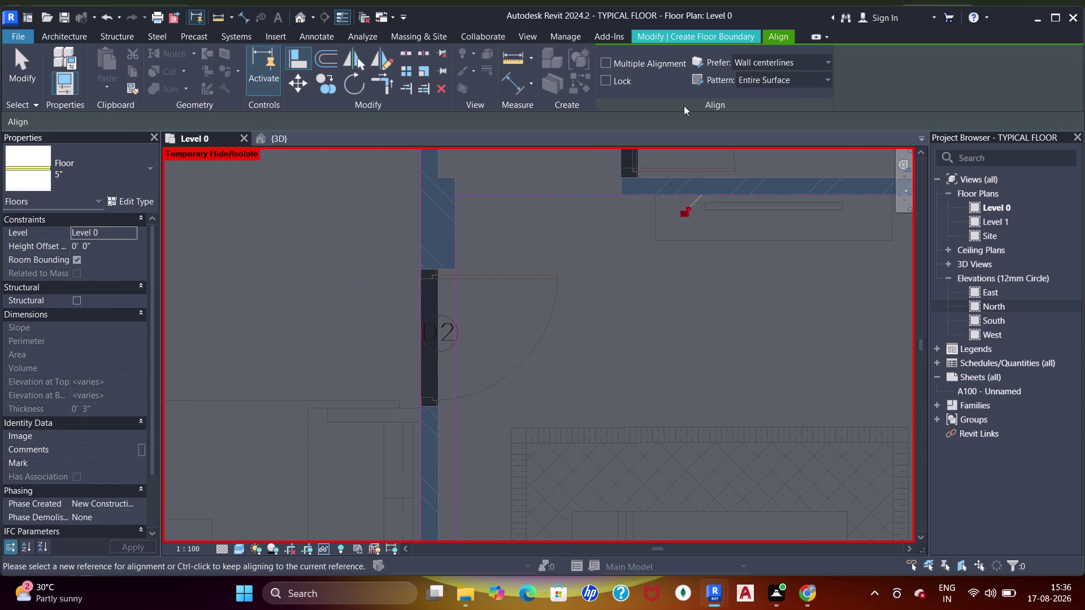
key(Escape)
key(Escape)
key(Escape)
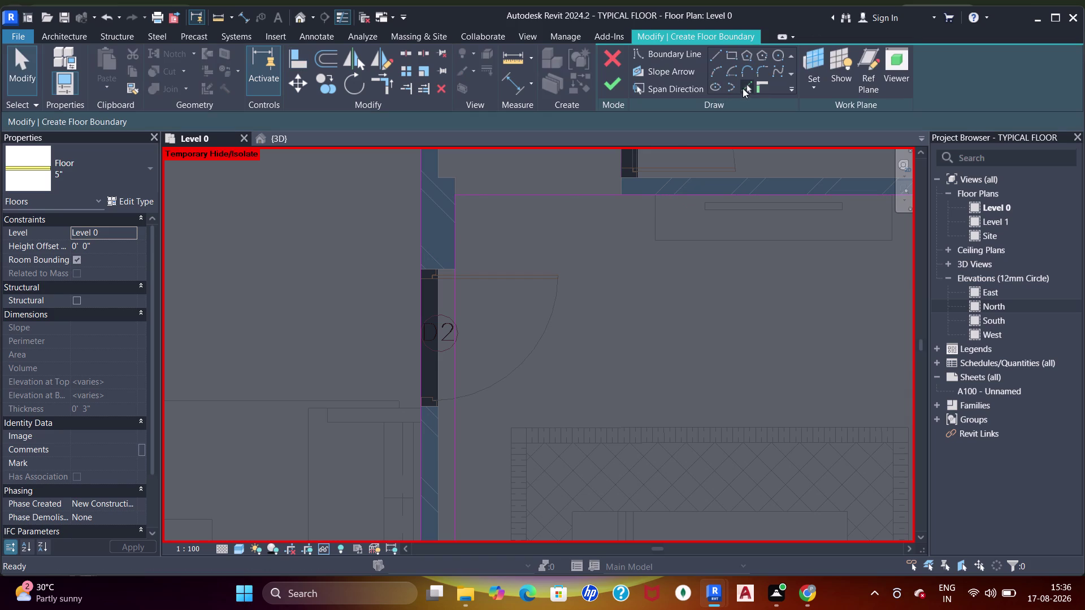
Check the boundary lines along the D2 wall.
click(744, 89)
scroll(up, 3)
click(454, 271)
click(435, 327)
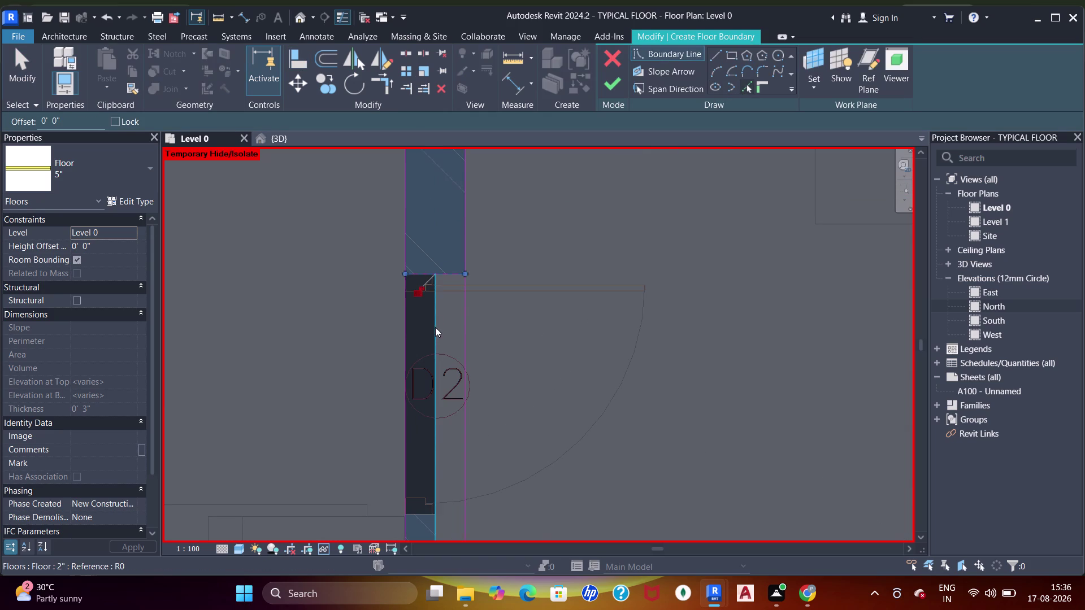
Trim the boundary line above door D2 to meet the column edge line.
scroll(down, 3)
middle_click(485, 346)
key(Escape)
key(Escape)
key(t)
key(r)
click(451, 292)
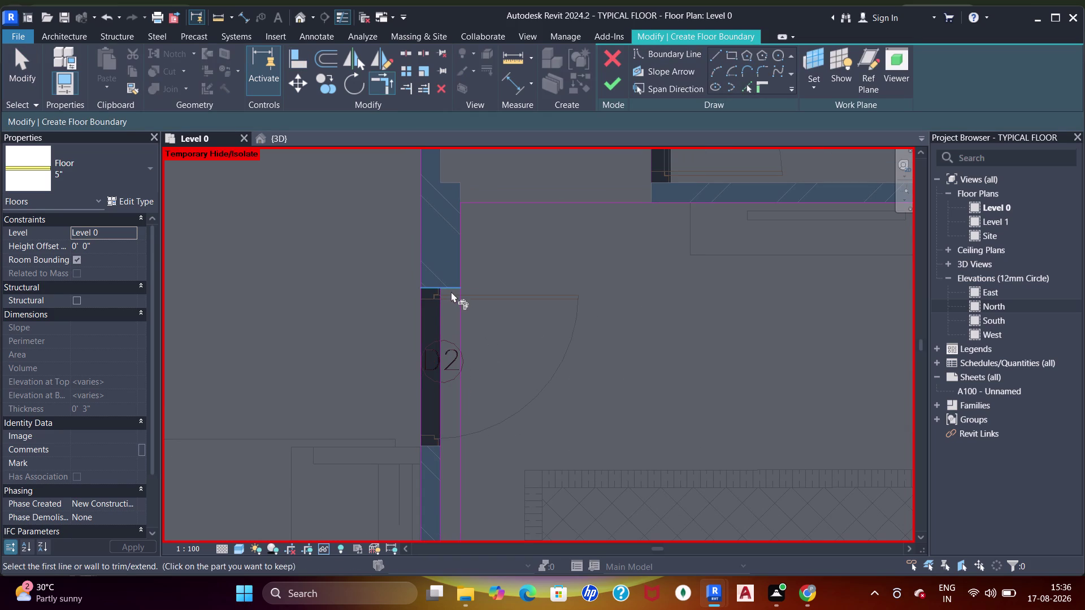
click(438, 311)
click(454, 287)
click(461, 276)
Trim the boundary lines by the stair wall and the lower edge to their walls.
scroll(down, 3)
middle_drag(466, 314, 459, 345)
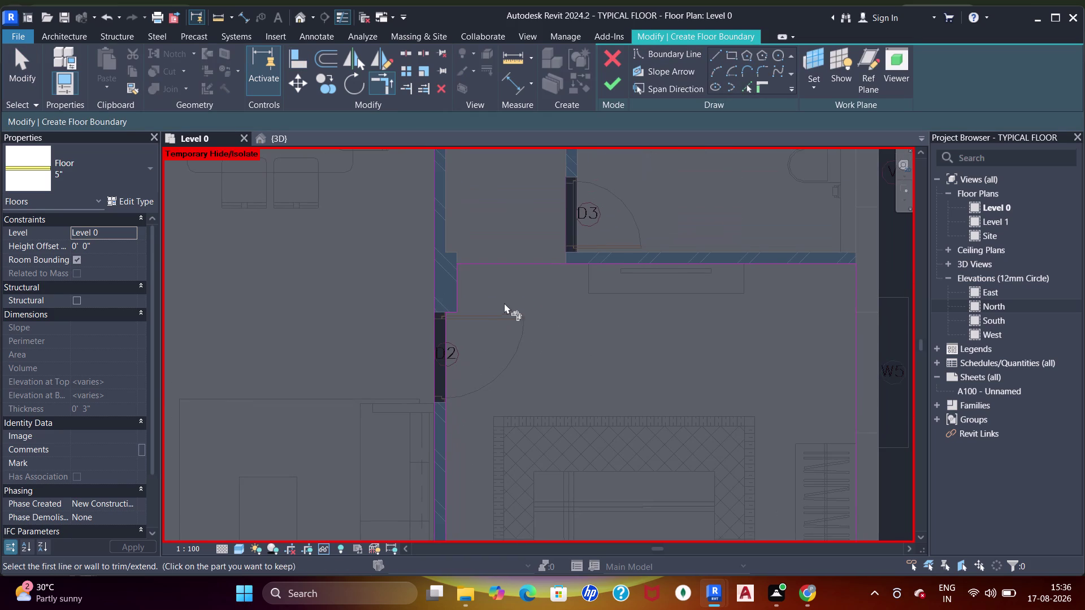
middle_drag(677, 337, 657, 201)
middle_drag(653, 390, 658, 225)
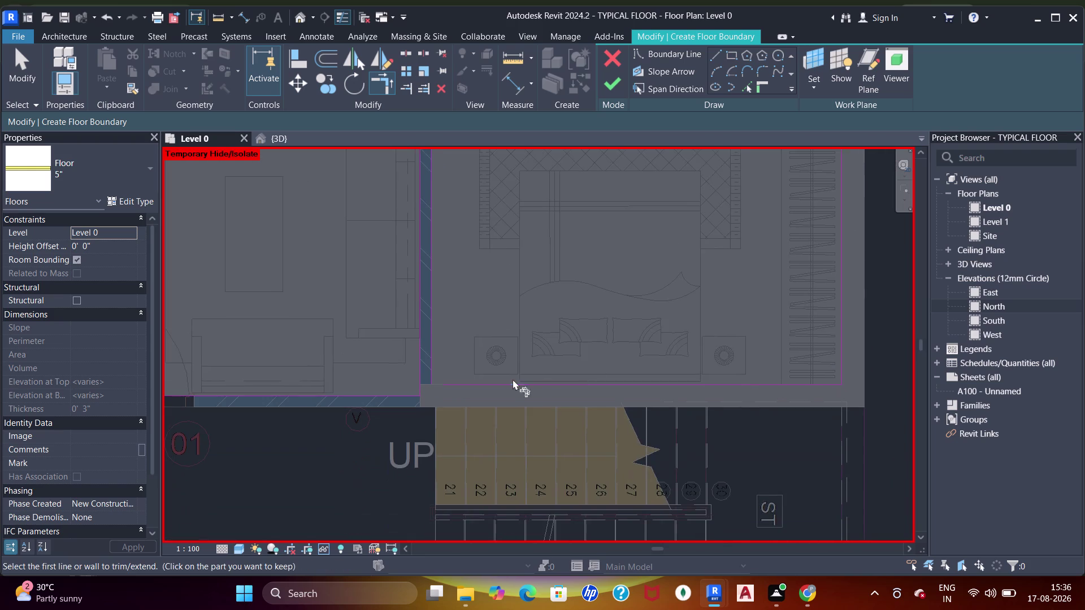
scroll(up, 3)
click(440, 363)
click(462, 393)
scroll(down, 3)
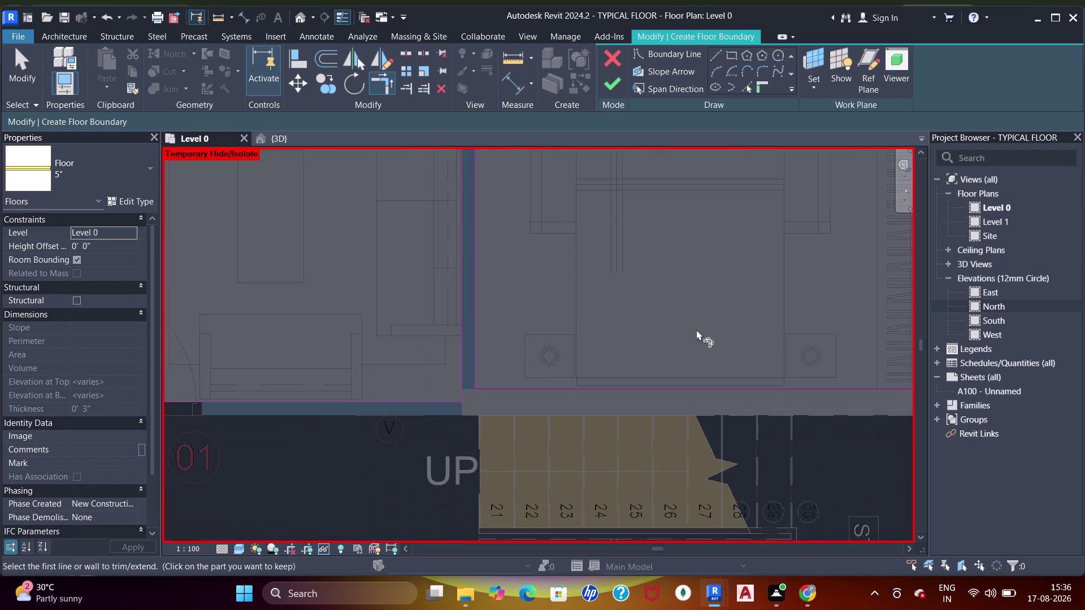
middle_drag(692, 335, 609, 369)
click(849, 429)
click(863, 402)
Sketch a new boundary line between the wall edges in the bathroom.
scroll(down, 3)
middle_drag(686, 306, 659, 426)
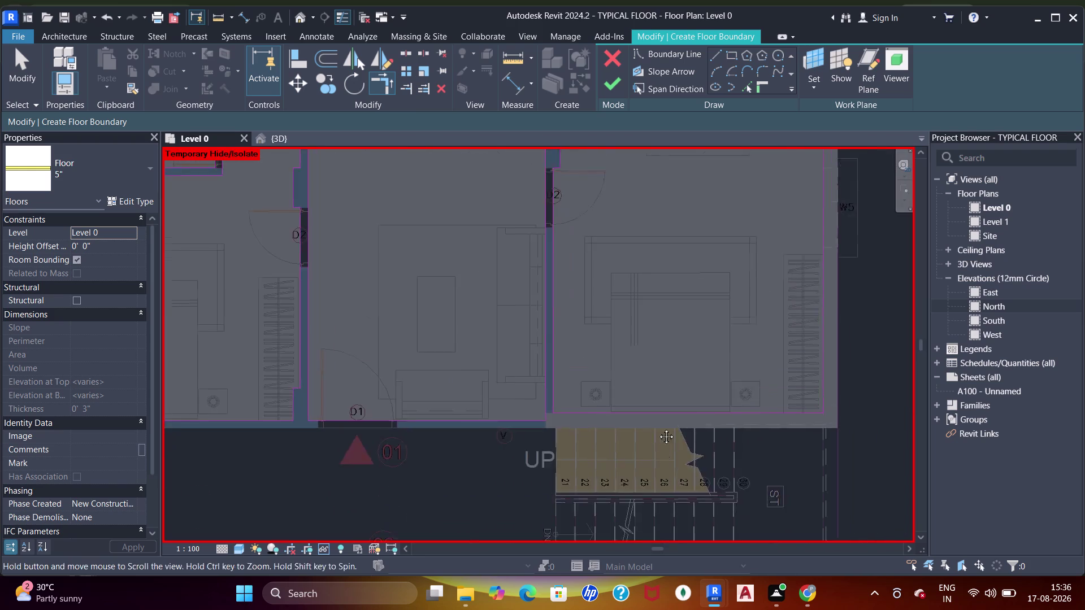
middle_drag(659, 427, 659, 428)
middle_drag(593, 292, 589, 369)
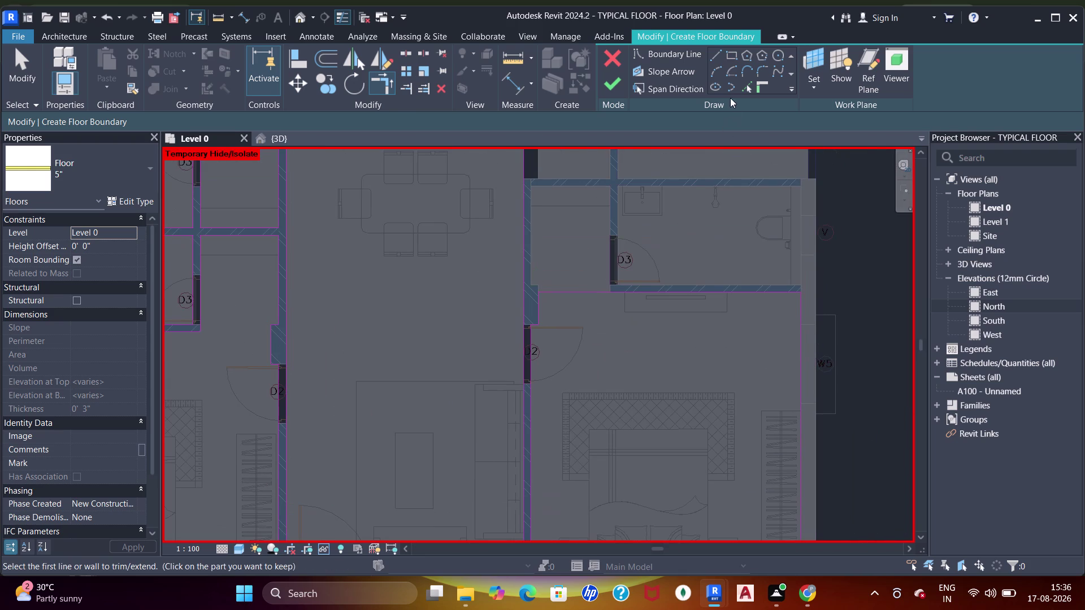
click(751, 85)
middle_drag(624, 221, 621, 253)
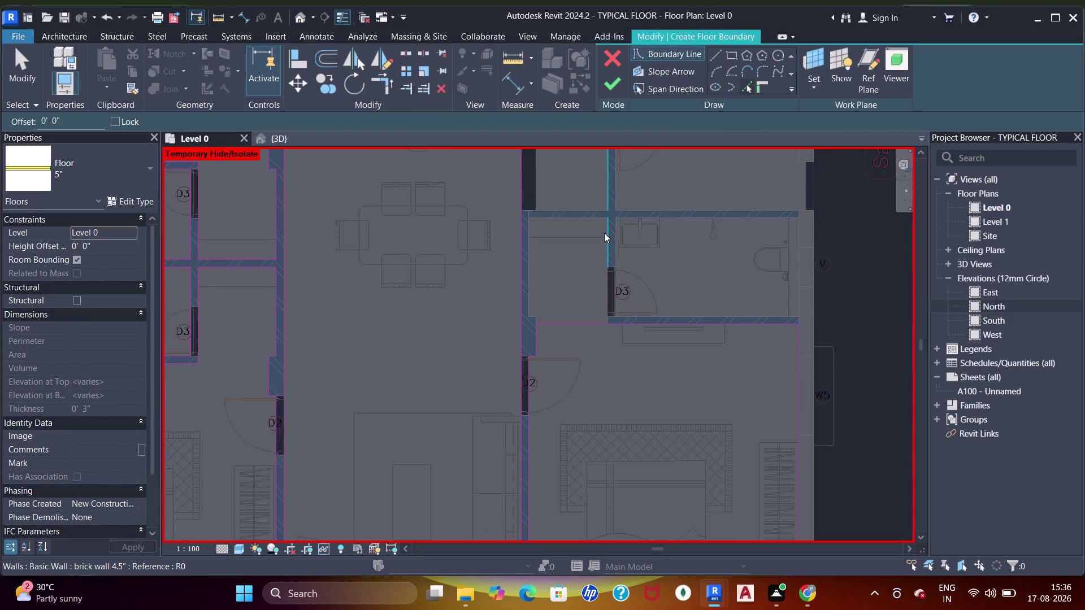
click(604, 234)
click(549, 219)
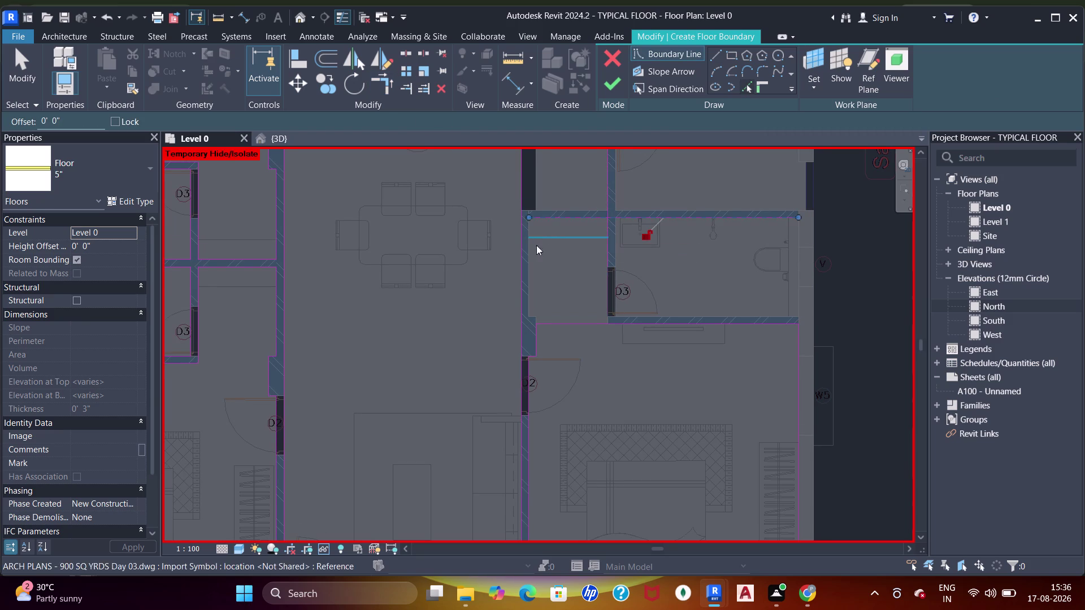
Join the sketch lines near the column into two clean corners with TR.
click(526, 270)
scroll(up, 3)
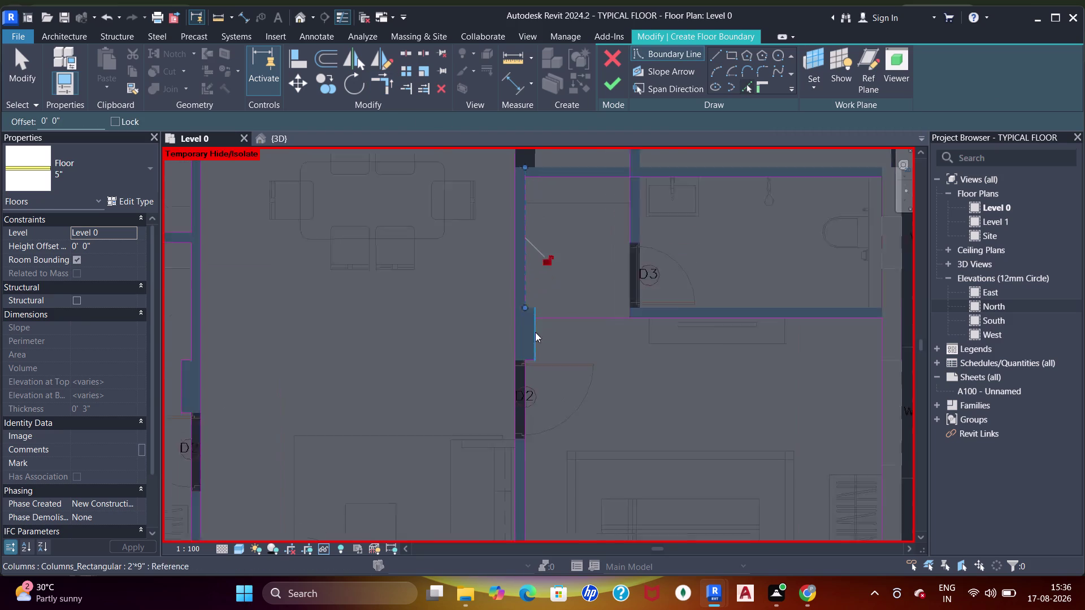
scroll(up, 3)
click(522, 275)
key(Escape)
key(Escape)
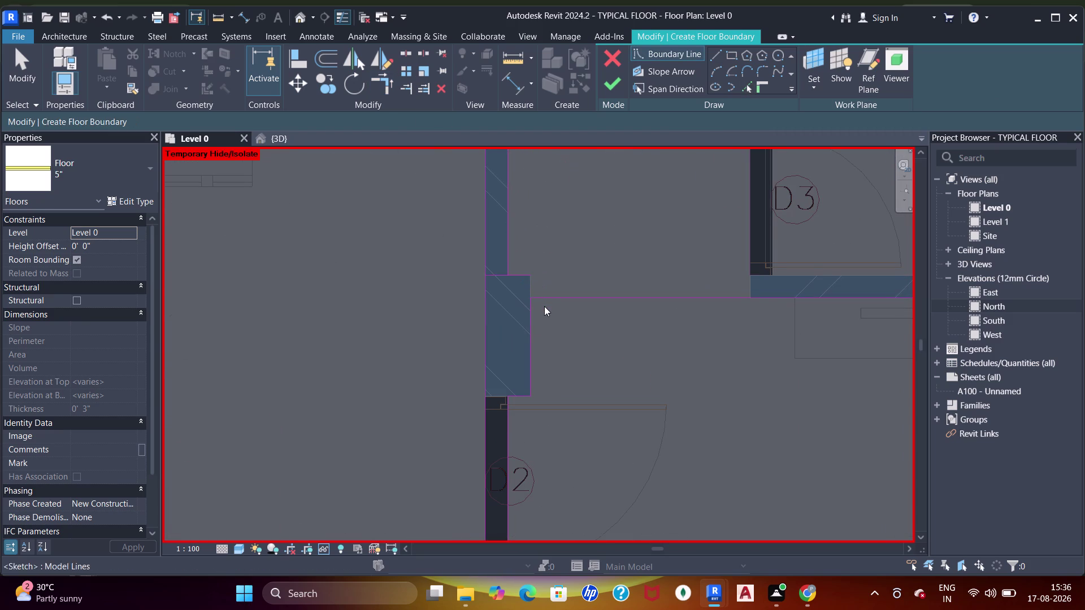
text(tr)
click(525, 274)
click(530, 311)
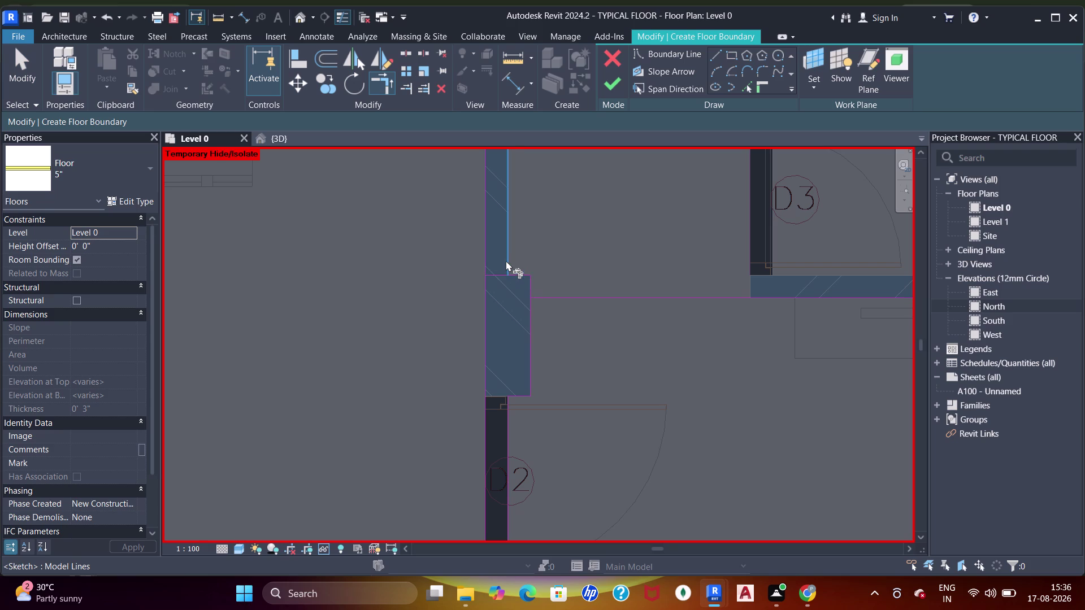
click(505, 261)
click(513, 273)
Join the boundary lines at the next corner along the plan.
scroll(down, 3)
middle_drag(753, 239, 726, 335)
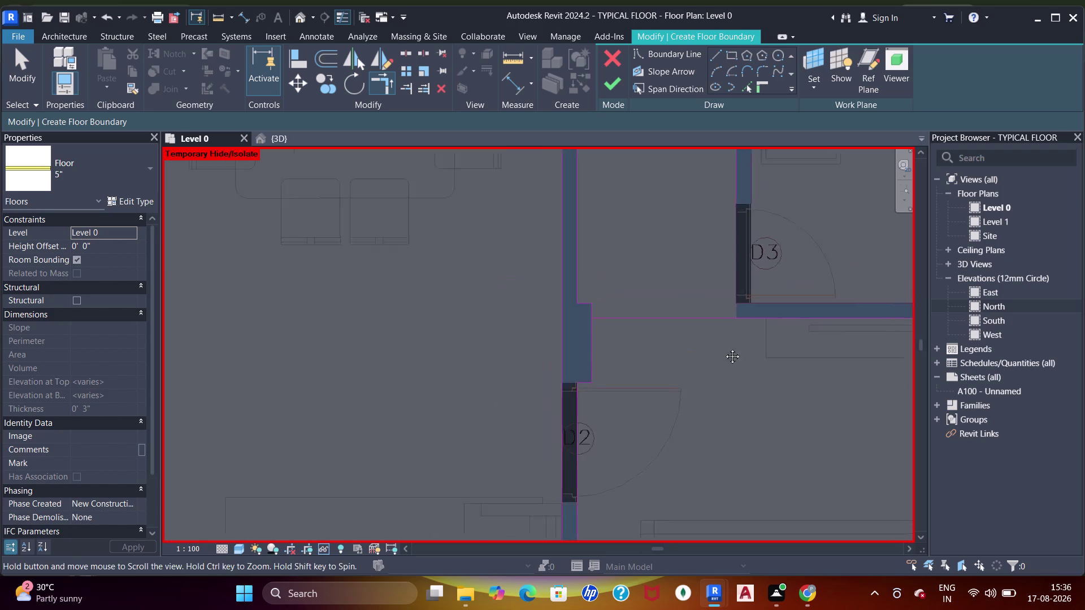
middle_drag(726, 336, 715, 380)
click(715, 277)
click(725, 423)
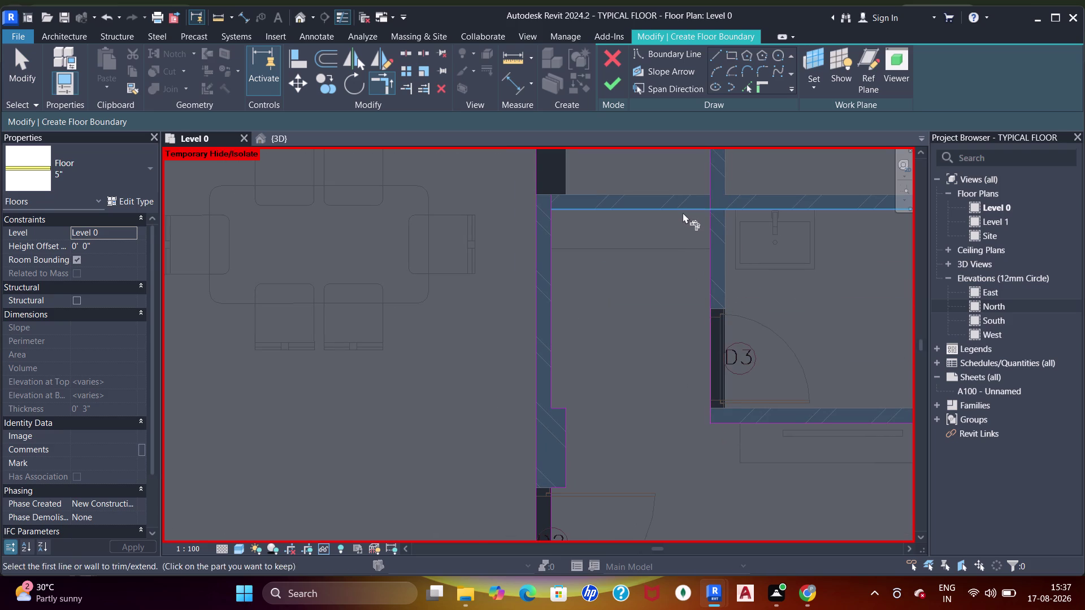
Join the left line to the top boundary line and trim the remaining upper corners.
click(683, 212)
click(711, 235)
click(559, 238)
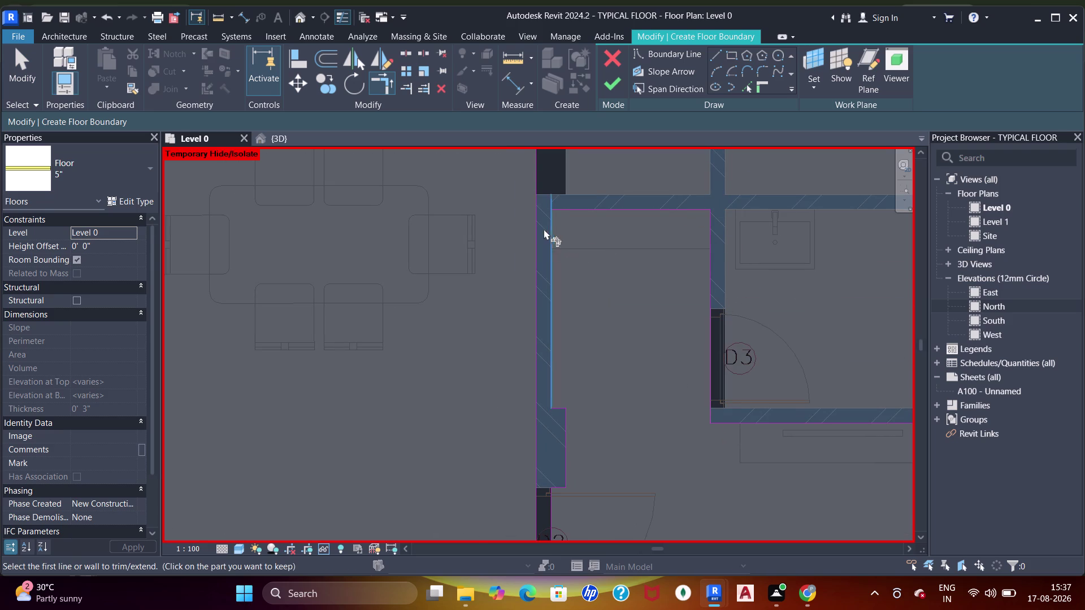
click(541, 229)
scroll(up, 3)
click(579, 249)
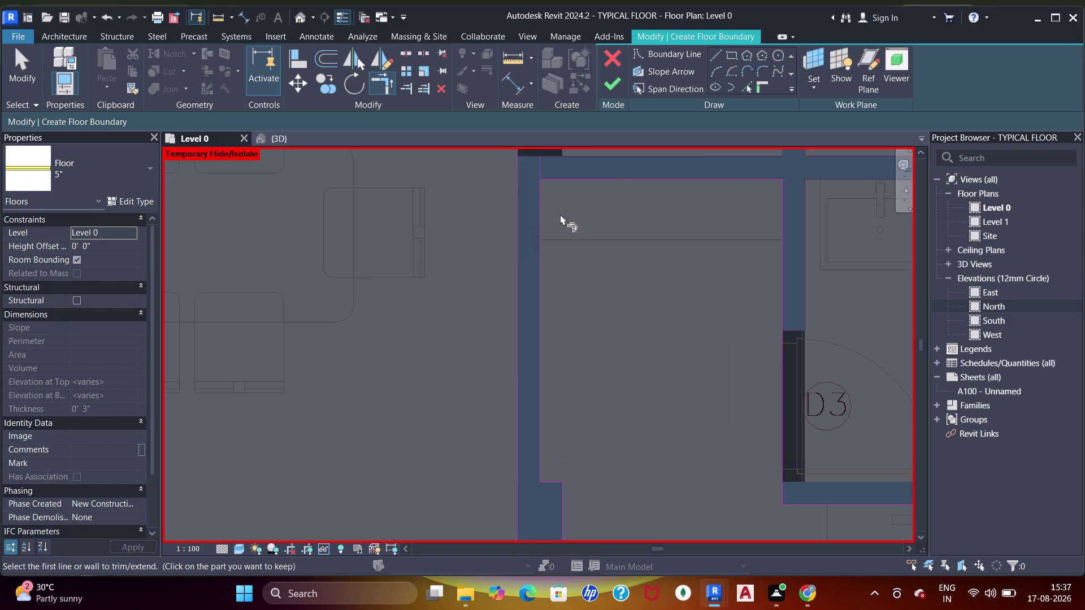
click(545, 195)
click(558, 182)
scroll(down, 3)
middle_drag(643, 224, 445, 233)
scroll(down, 3)
middle_drag(593, 251, 522, 259)
click(737, 55)
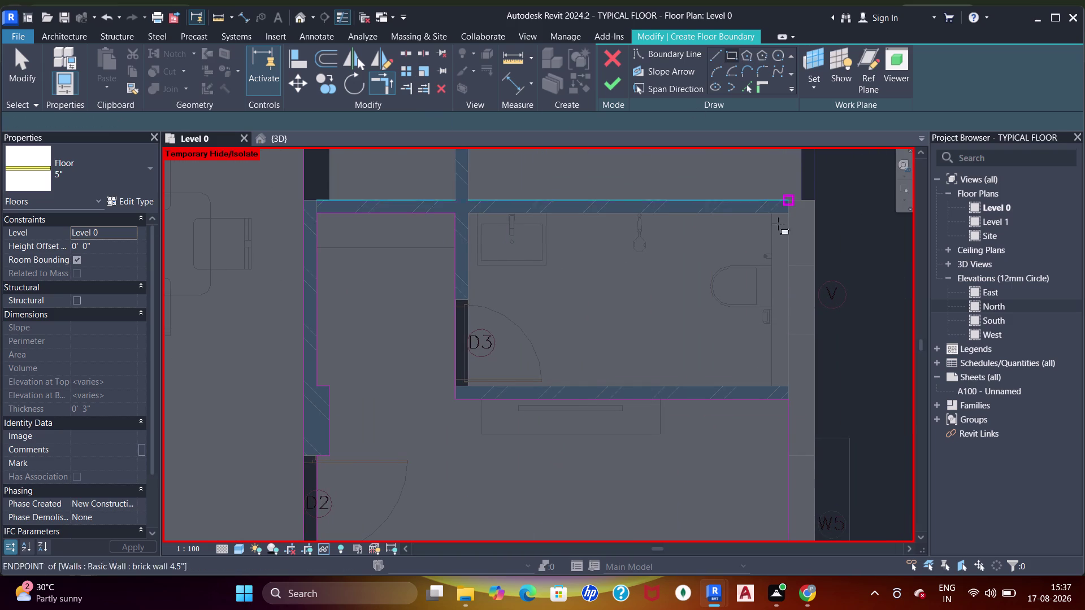
Sketch a boundary line from below the D3 door up to the wall corner.
click(786, 215)
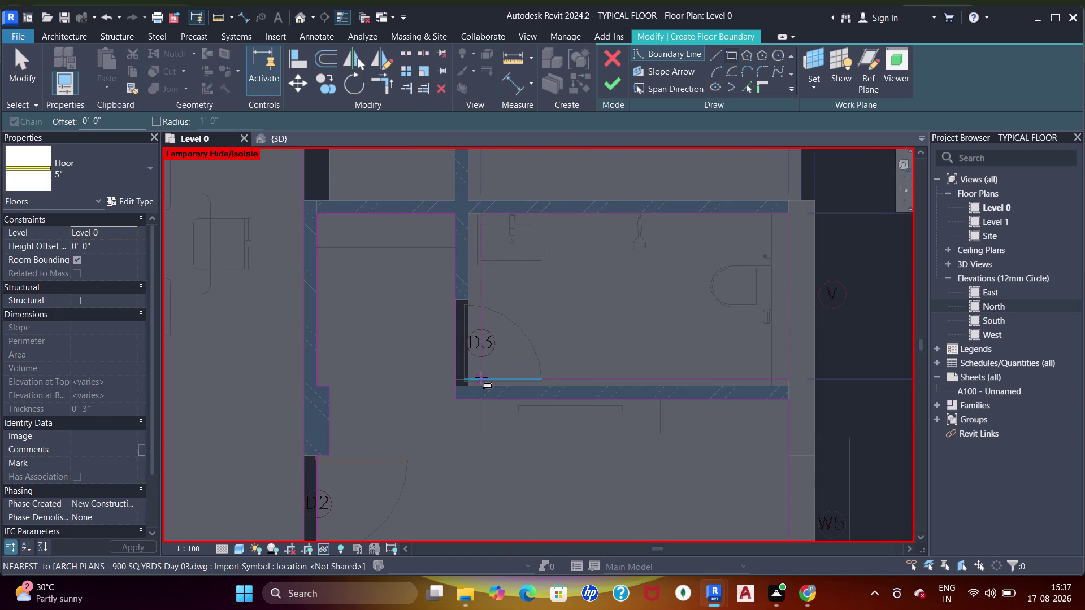
scroll(up, 3)
click(463, 432)
scroll(down, 3)
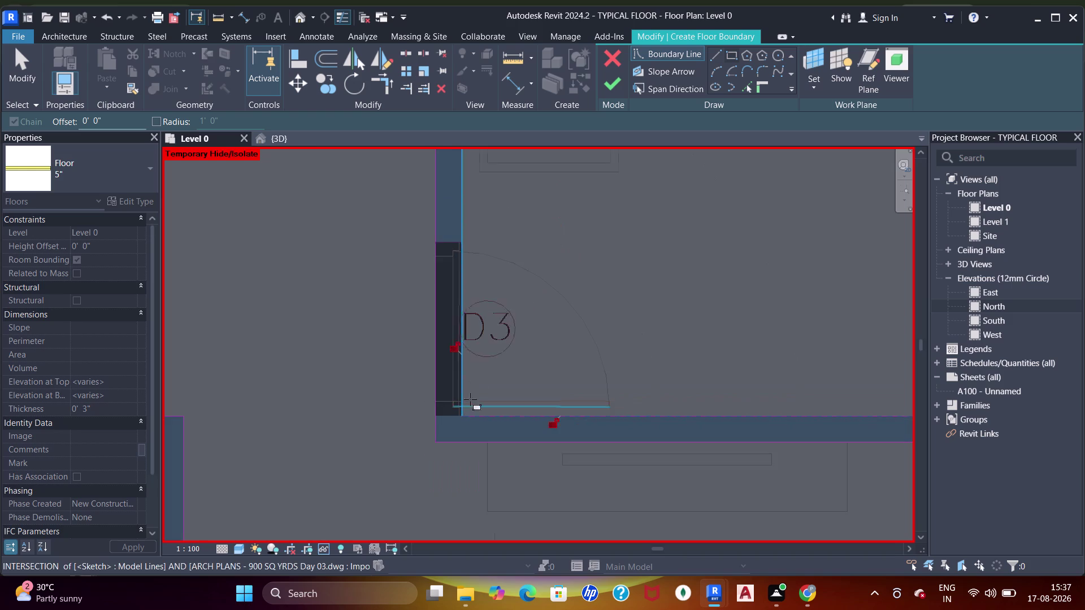
scroll(down, 3)
middle_drag(515, 279, 494, 452)
middle_drag(503, 252, 492, 335)
scroll(up, 3)
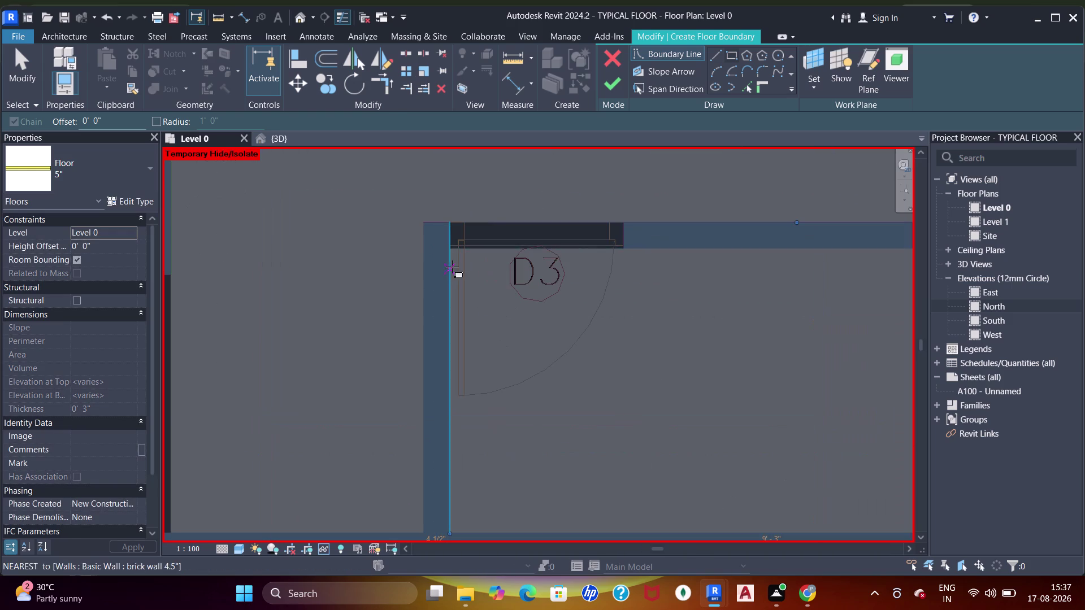
click(454, 249)
Sketch a rectangular boundary filling the strip between the bathroom walls by the salable area.
middle_drag(655, 372, 452, 274)
middle_drag(796, 404, 413, 319)
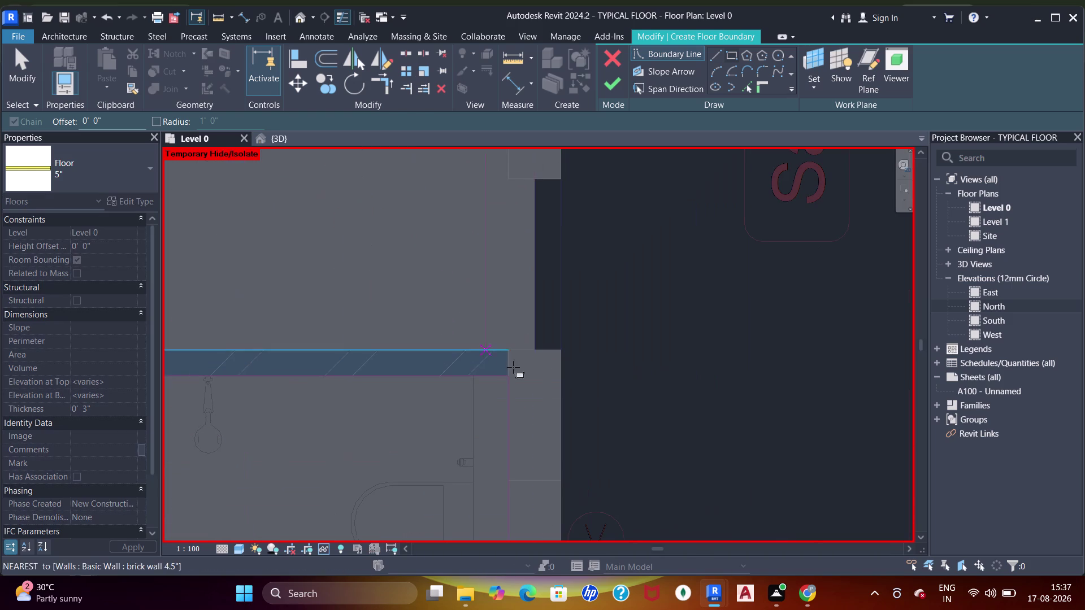
scroll(down, 3)
middle_drag(518, 288, 552, 361)
scroll(up, 3)
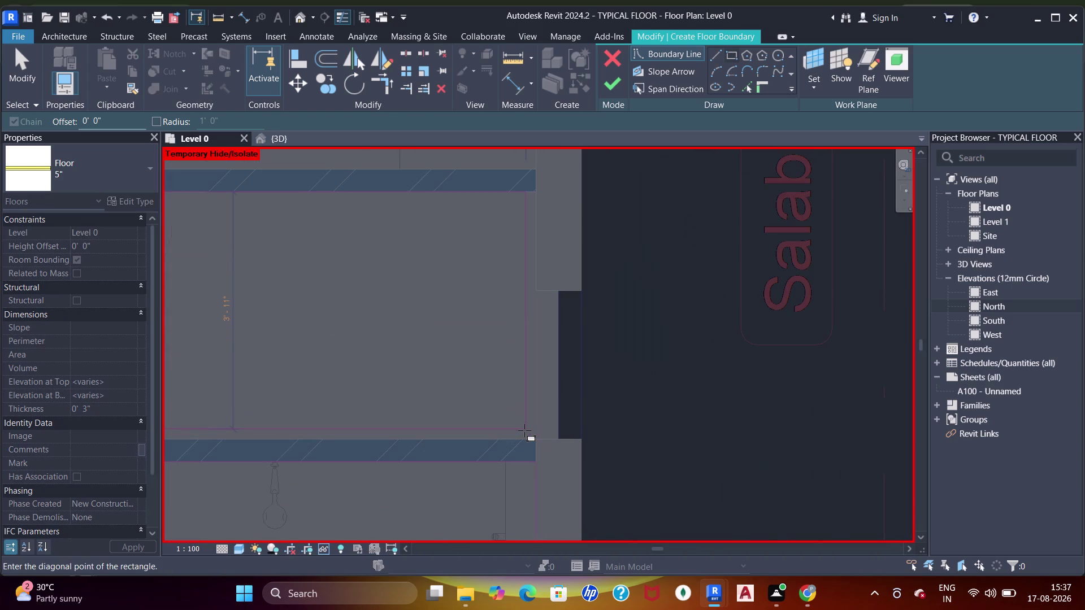
click(558, 436)
middle_drag(535, 398, 552, 415)
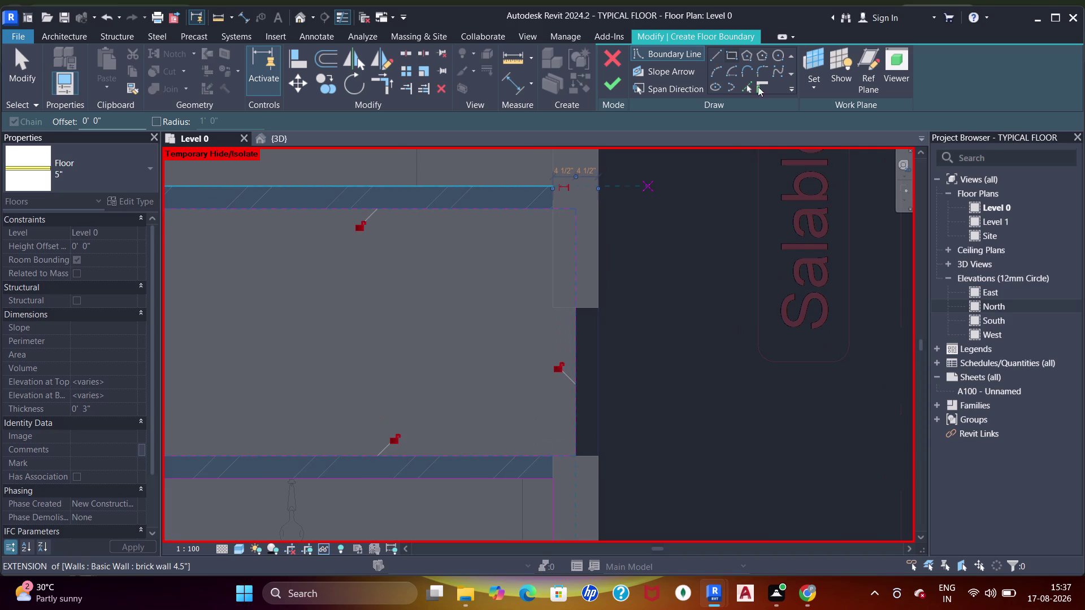
click(746, 89)
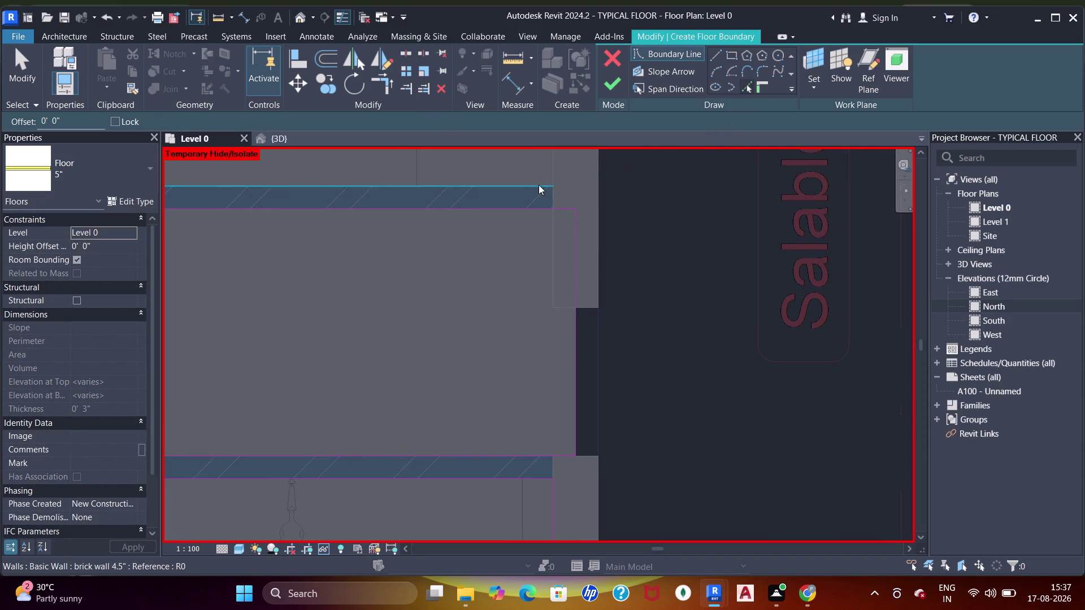
scroll(up, 3)
click(560, 265)
middle_drag(587, 313, 585, 222)
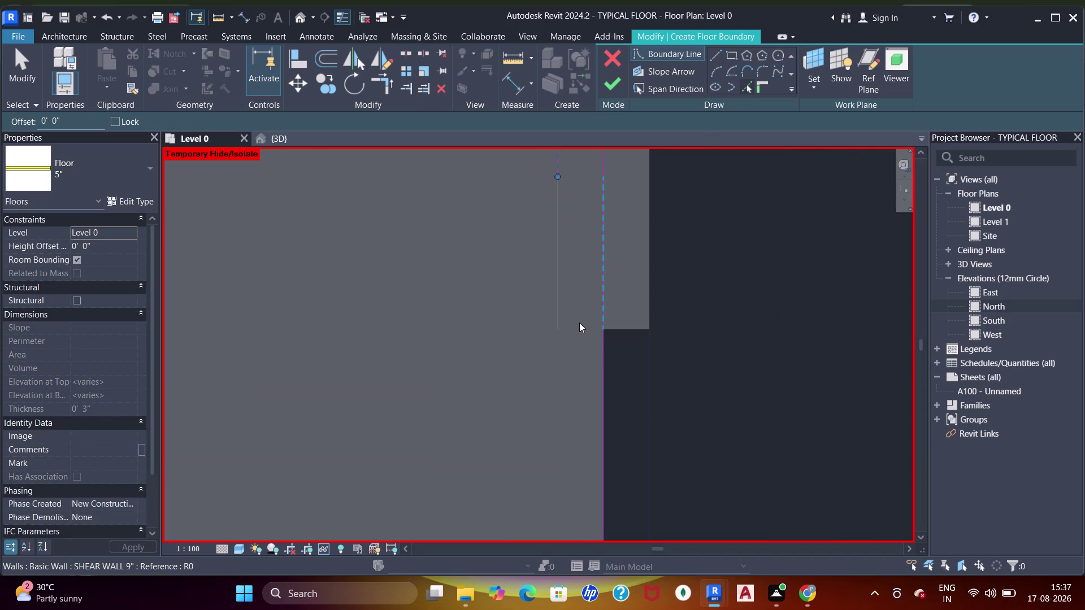
Trim the rectangle's top line and vertical line into a corner with TR.
click(579, 327)
key(Escape)
key(Escape)
key(t)
key(r)
middle_drag(554, 263, 551, 350)
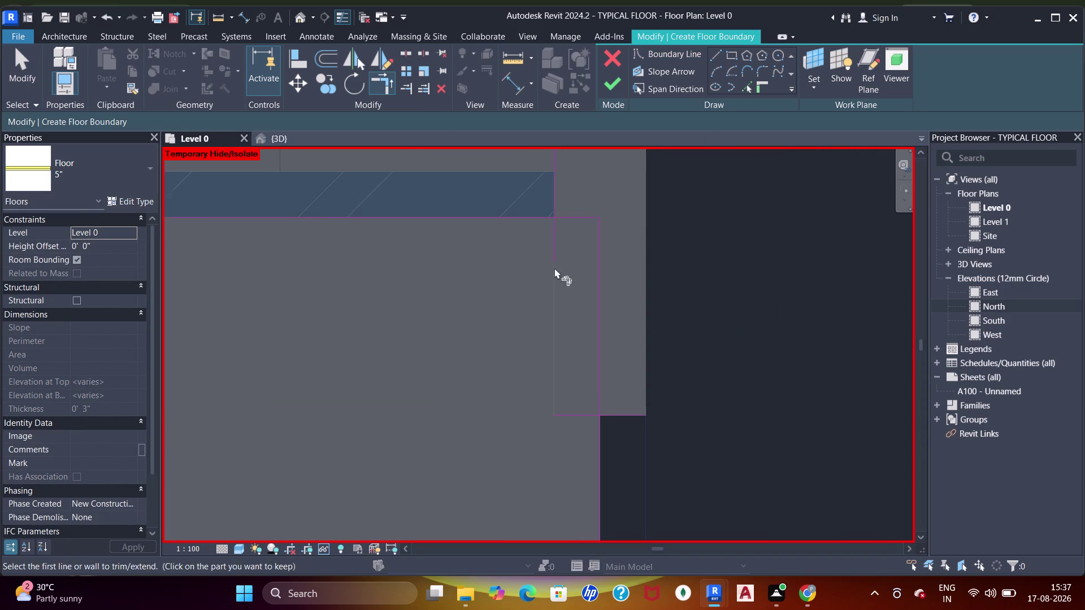
click(512, 215)
click(546, 237)
click(552, 247)
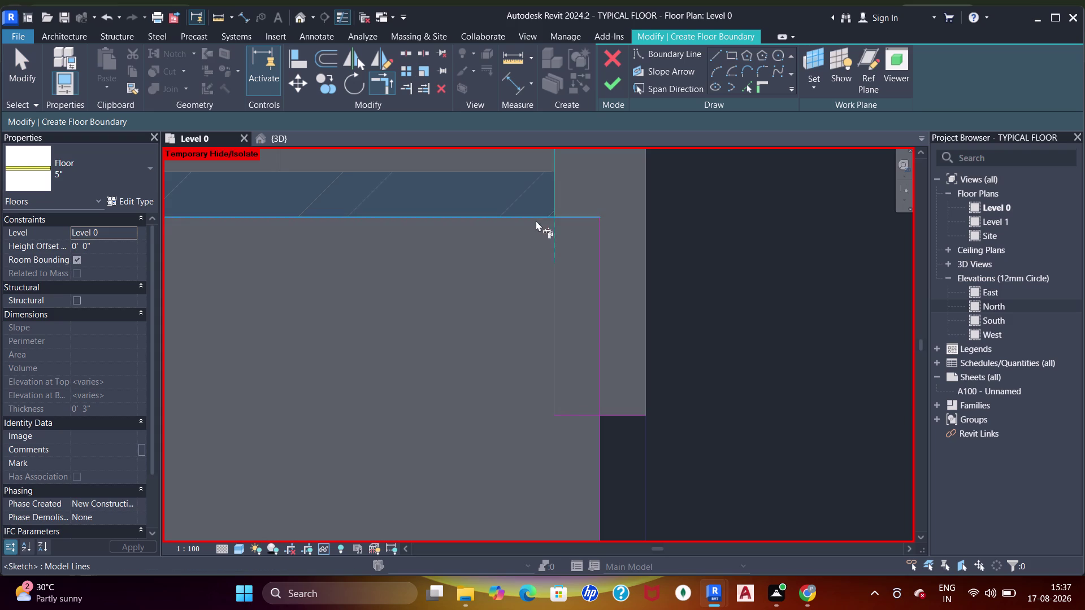
Join the remaining top and bottom lines with the vertical edges at their corners.
click(535, 220)
click(559, 241)
click(579, 415)
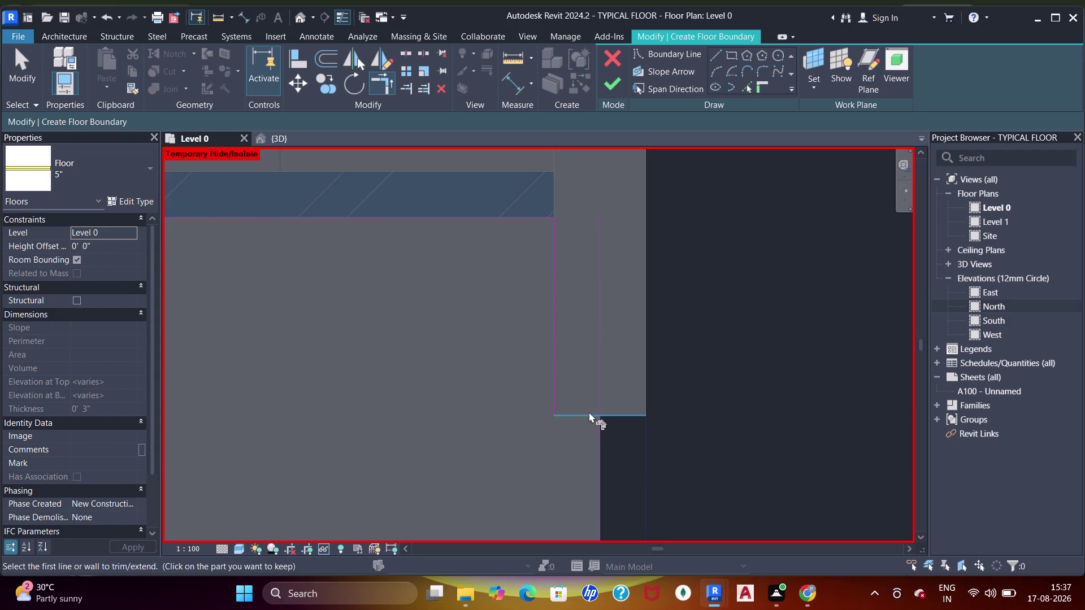
click(589, 412)
click(599, 433)
scroll(down, 3)
middle_drag(586, 401, 587, 268)
scroll(down, 3)
middle_drag(590, 308, 590, 267)
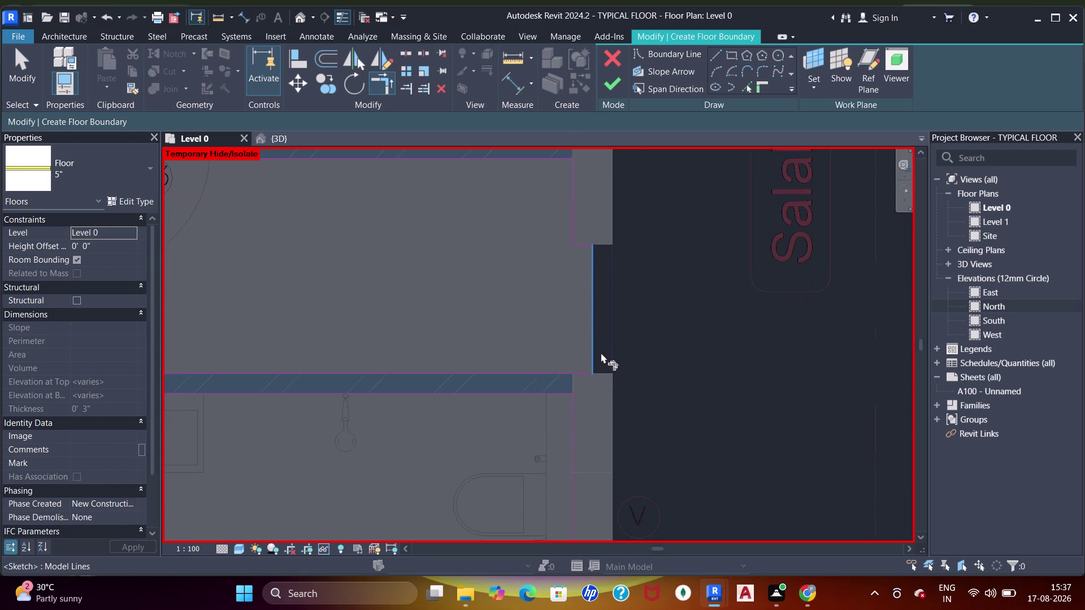
Join the boundary line beside the wall at its corner, then move toward the kitchen.
click(581, 376)
click(592, 358)
scroll(down, 3)
scroll(down, 3)
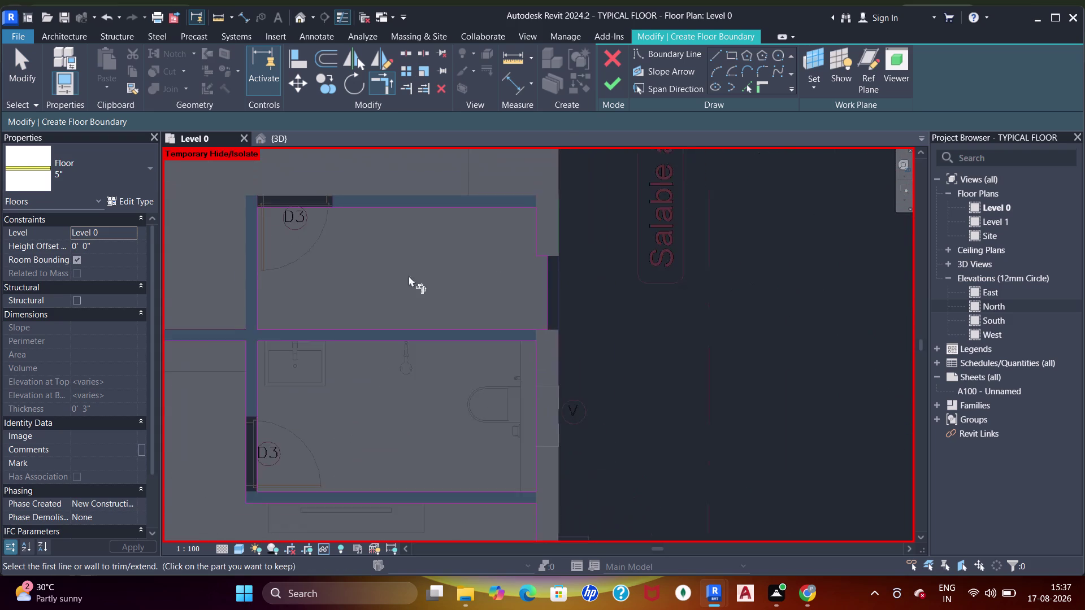
middle_drag(410, 283, 505, 465)
scroll(down, 3)
middle_drag(429, 267, 518, 382)
middle_drag(535, 332, 533, 288)
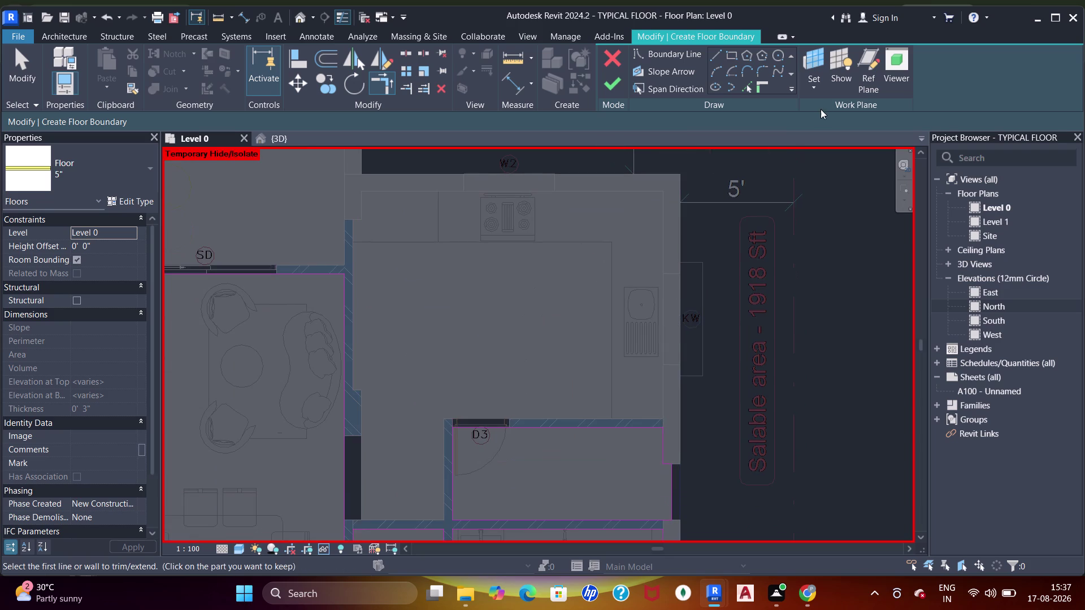
click(735, 56)
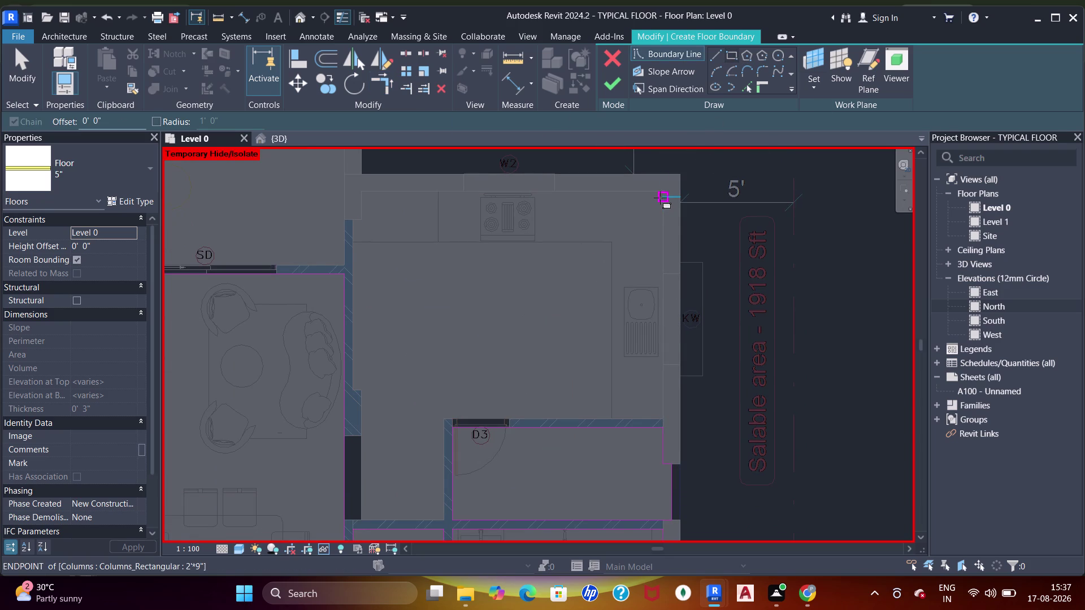
Sketch a floor boundary line from the column corner to the wall intersection.
scroll(up, 3)
click(647, 162)
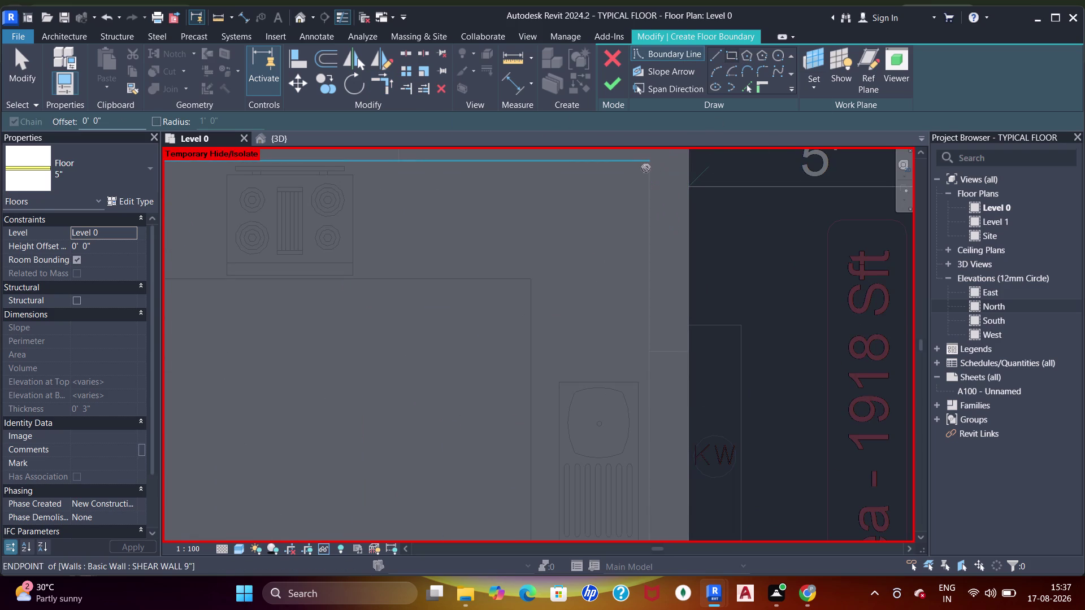
scroll(down, 3)
middle_drag(527, 253, 623, 207)
scroll(up, 3)
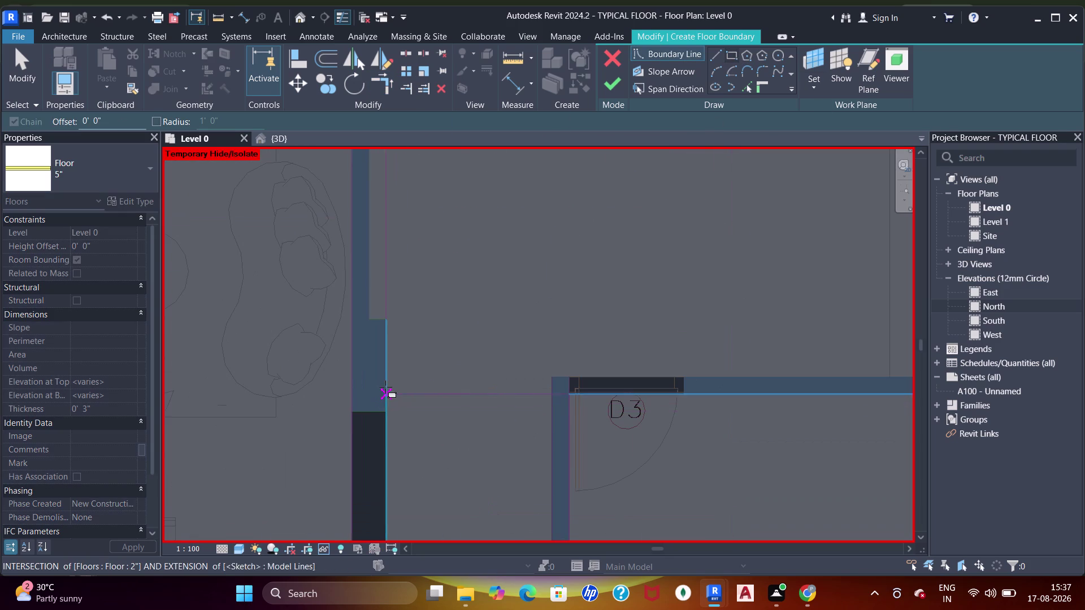
click(386, 377)
key(Escape)
key(Escape)
key(Escape)
Align a boundary line to the adjacent wall edge.
scroll(up, 3)
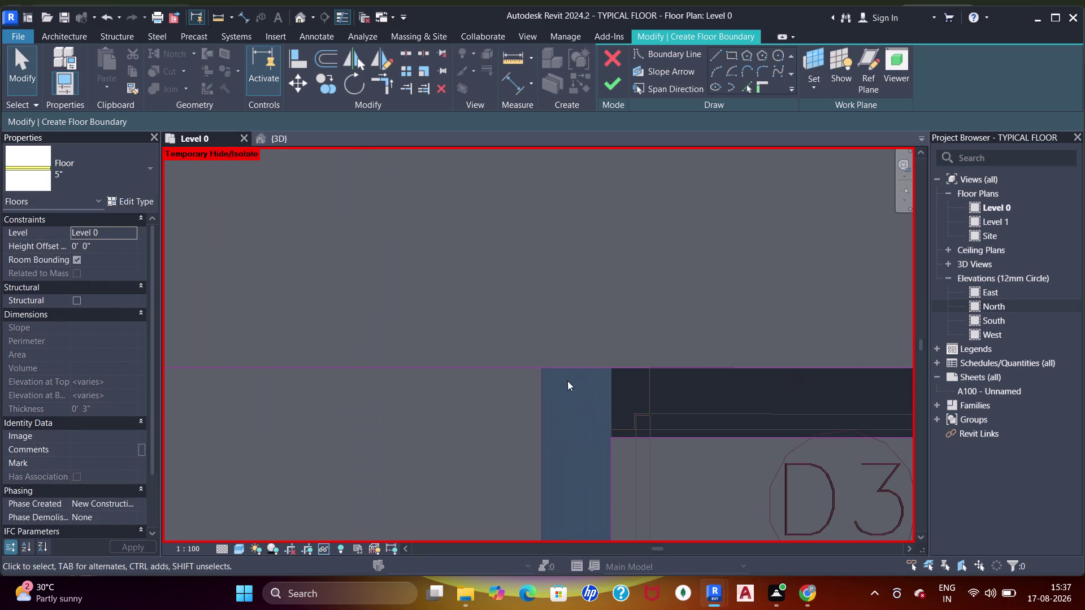
key(a)
key(a)
key(a)
click(585, 370)
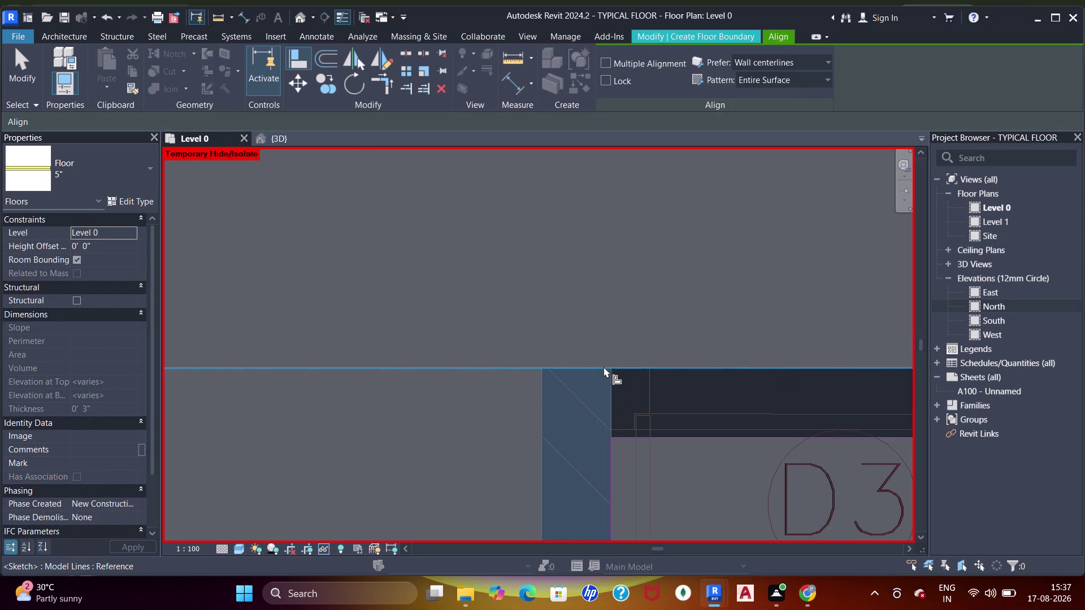
click(607, 366)
scroll(down, 3)
middle_drag(456, 326, 466, 318)
key(Escape)
key(Escape)
Pick existing edges as boundary lines and close corners around the D3 room.
scroll(down, 3)
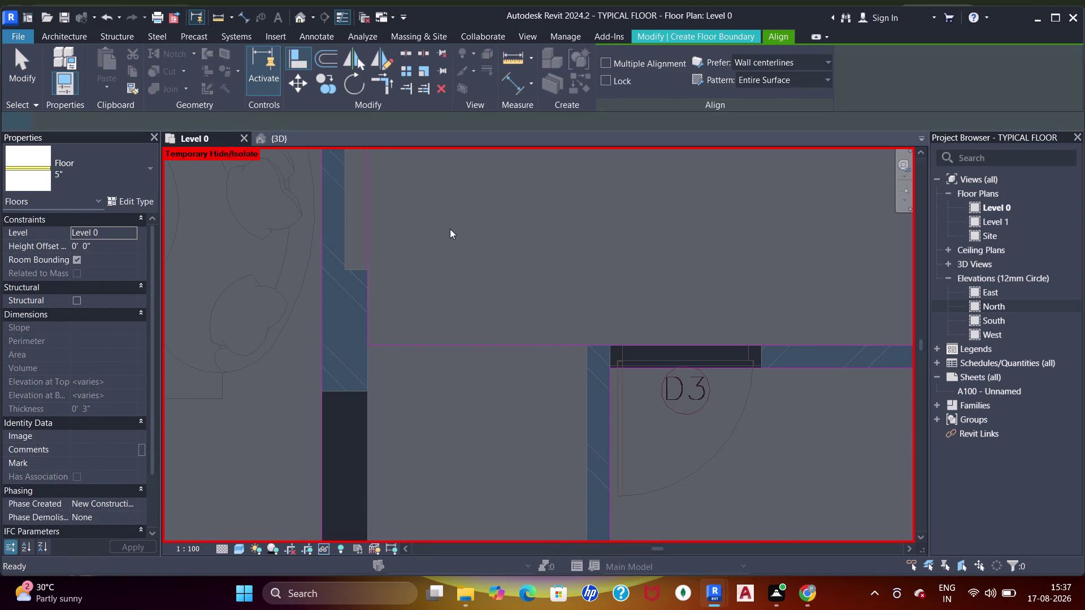
middle_drag(448, 244, 448, 285)
click(749, 87)
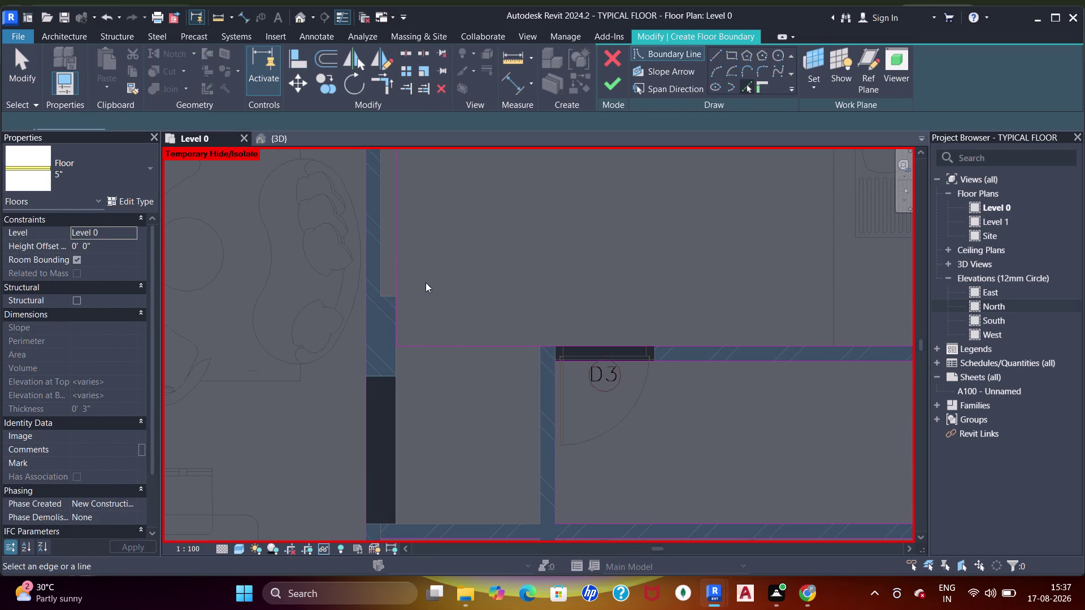
drag(389, 292, 390, 287)
click(385, 266)
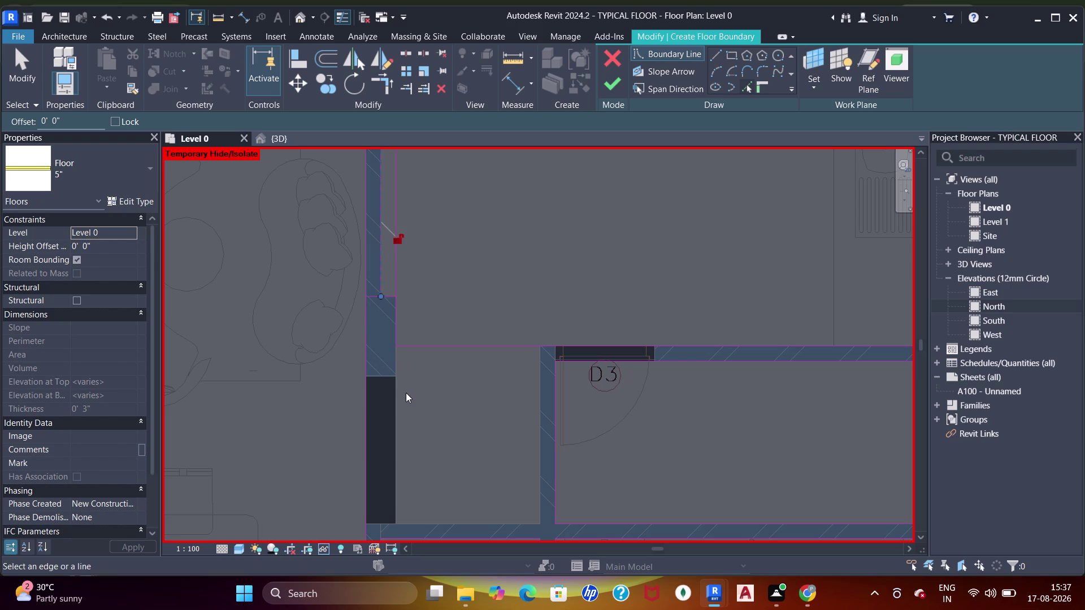
middle_drag(407, 421, 369, 192)
click(401, 299)
click(503, 260)
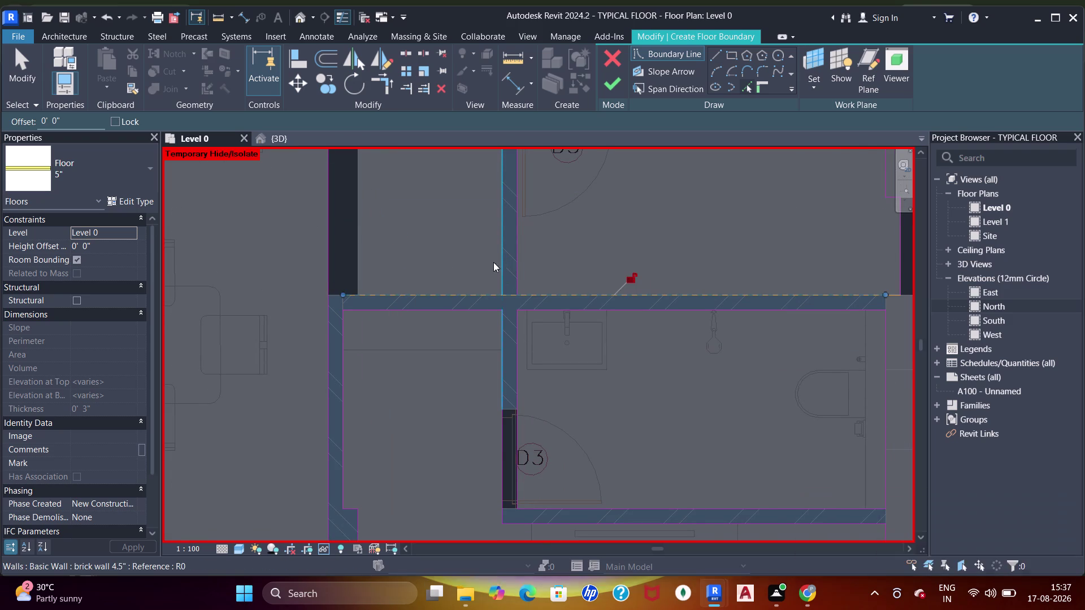
click(354, 264)
middle_drag(411, 246, 412, 280)
Trim boundary lines to corners along the corridor edge and beside the D3 door.
key(Escape)
key(Escape)
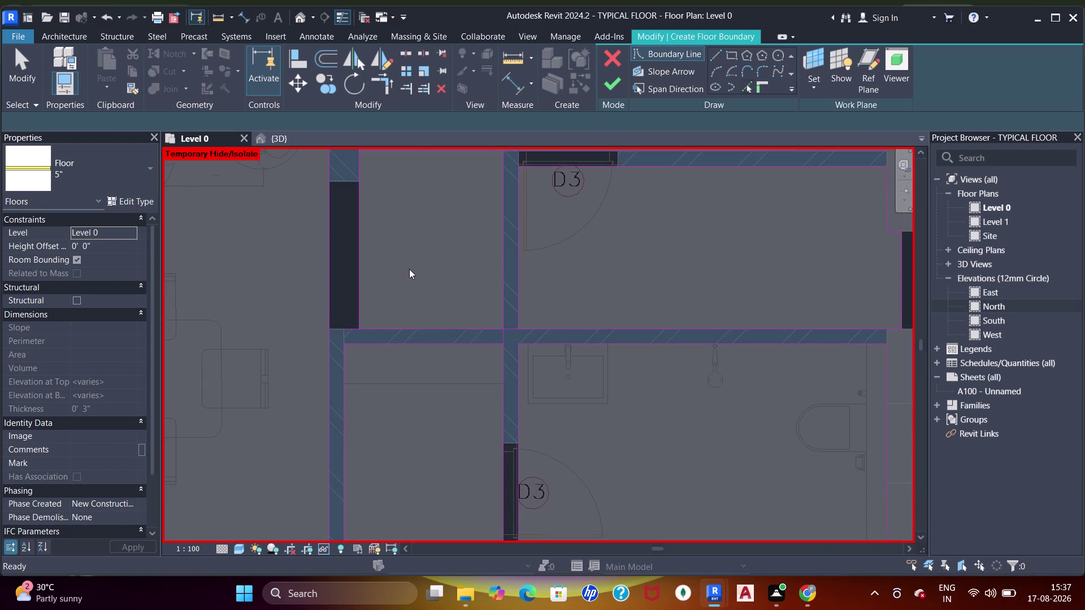
key(t)
key(r)
click(360, 297)
click(397, 325)
drag(459, 332, 465, 331)
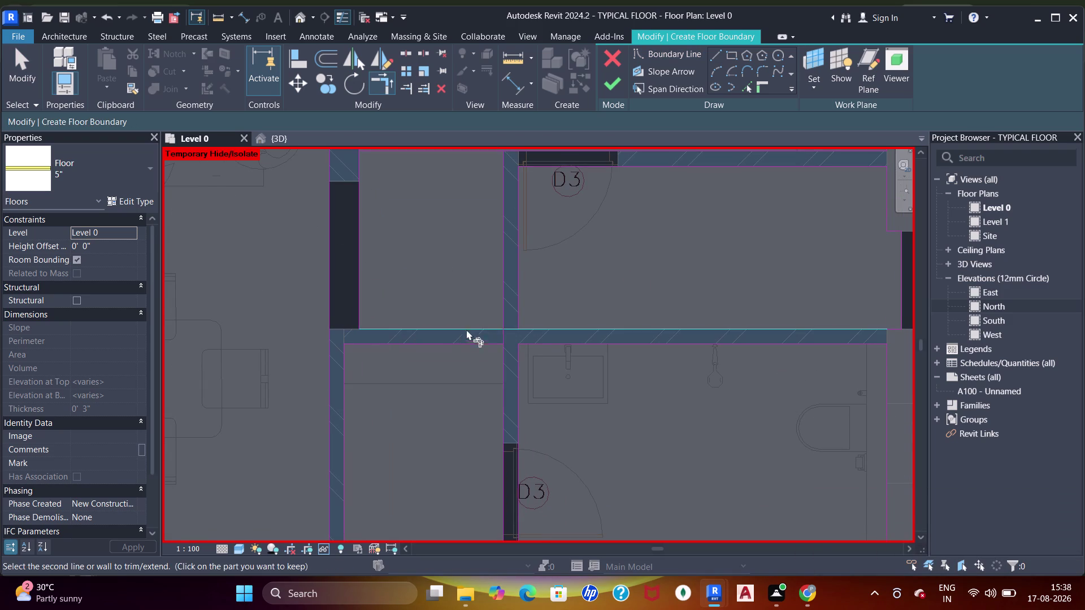
click(501, 303)
middle_drag(532, 203, 534, 333)
scroll(up, 3)
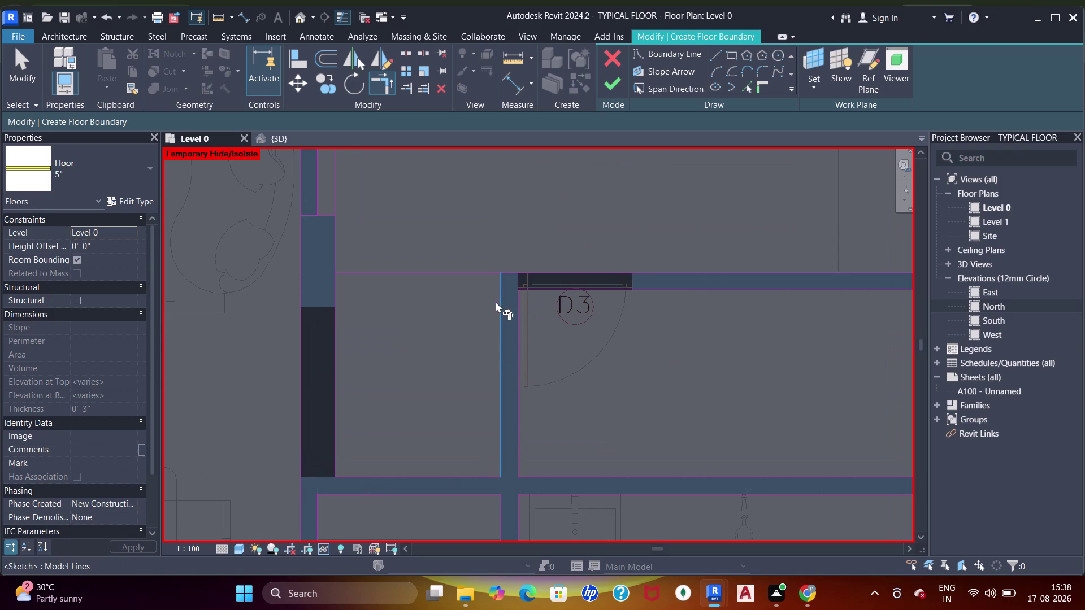
click(495, 301)
click(513, 276)
Pick boundary lines near the kitchen and the SD door wall junction.
scroll(down, 3)
middle_drag(582, 218, 465, 277)
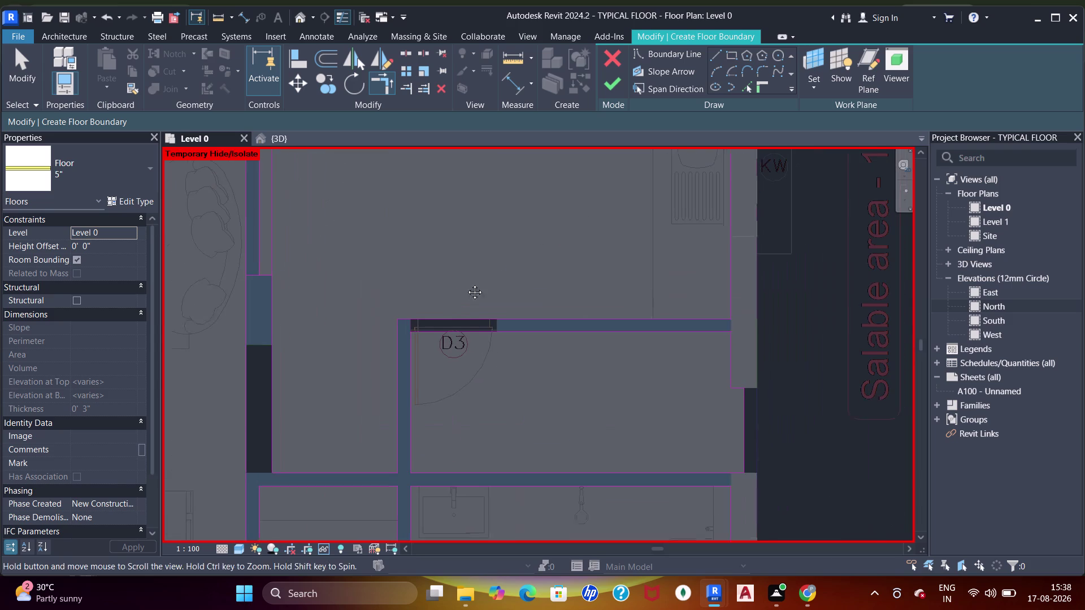
middle_drag(465, 277, 463, 279)
drag(661, 323, 667, 322)
click(722, 302)
middle_drag(681, 234, 692, 397)
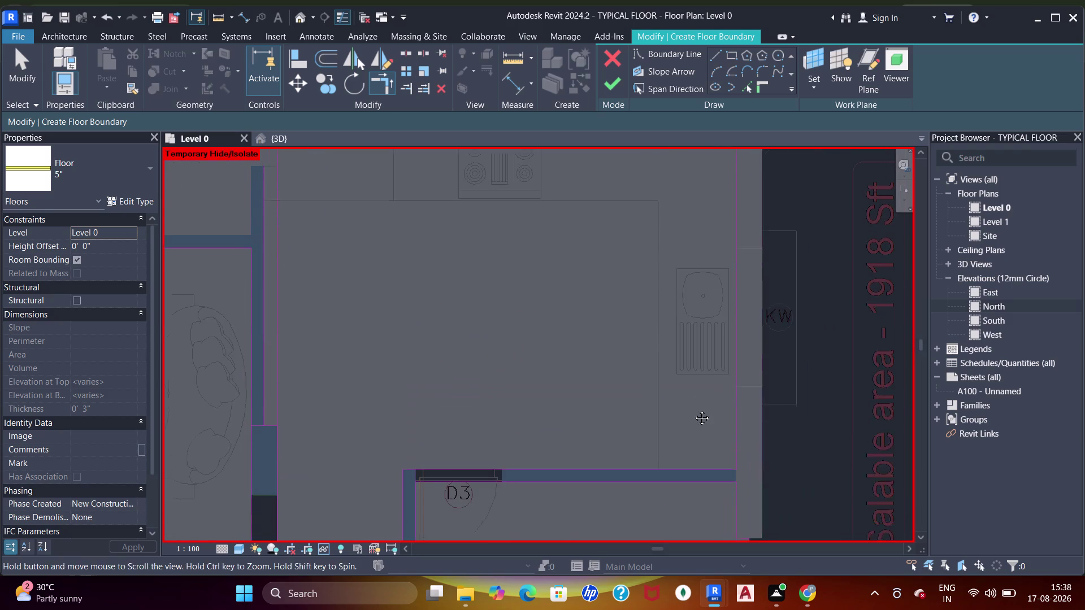
middle_drag(692, 397, 692, 403)
scroll(down, 3)
middle_drag(703, 257, 695, 345)
scroll(up, 3)
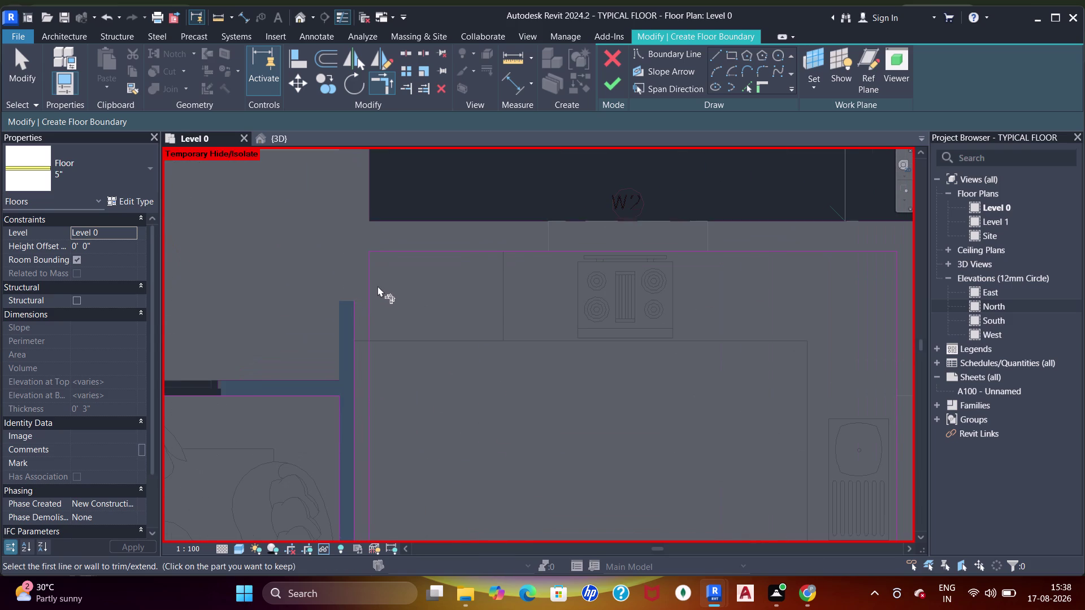
click(376, 285)
middle_drag(410, 297, 576, 163)
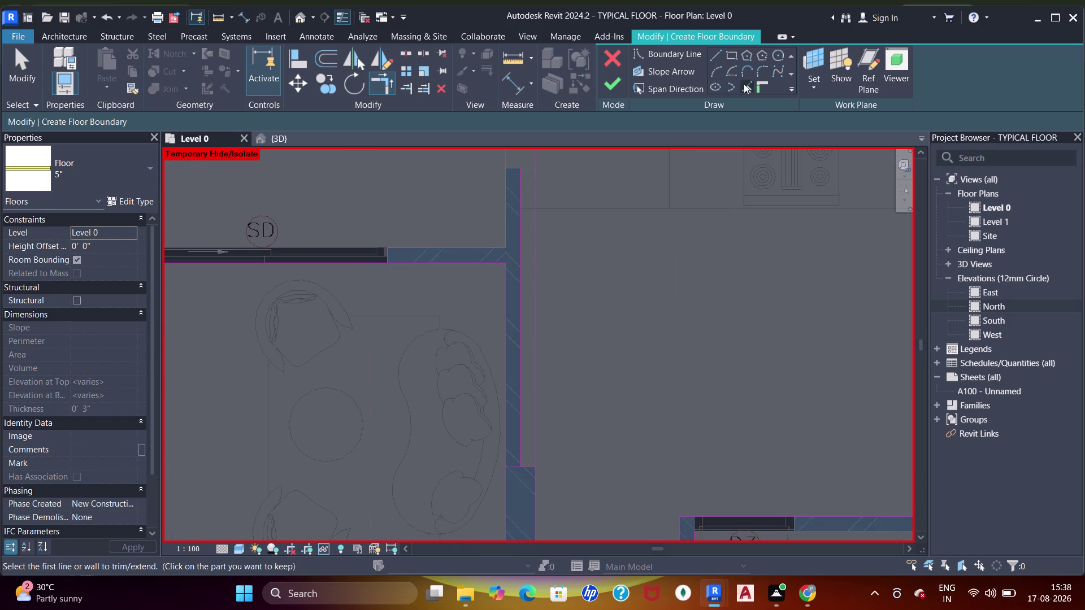
Sketch a new boundary line starting at the wall end, then cancel sketching.
click(744, 84)
scroll(up, 3)
click(539, 172)
scroll(up, 3)
middle_drag(557, 202, 556, 229)
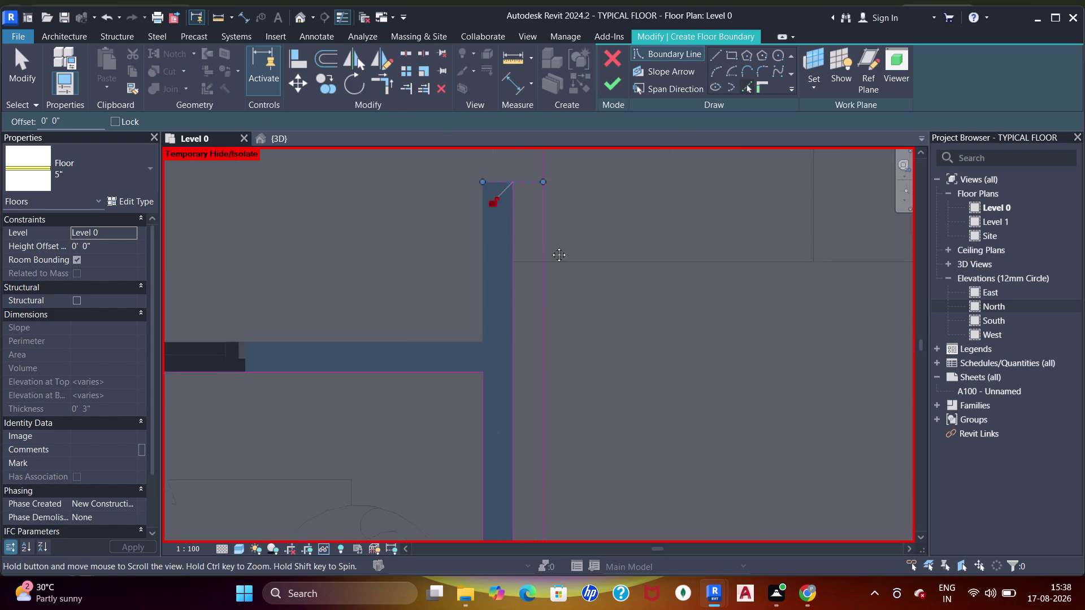
middle_drag(556, 229, 548, 259)
key(Escape)
key(Escape)
key(Escape)
key(Escape)
key(Escape)
key(Escape)
key(Escape)
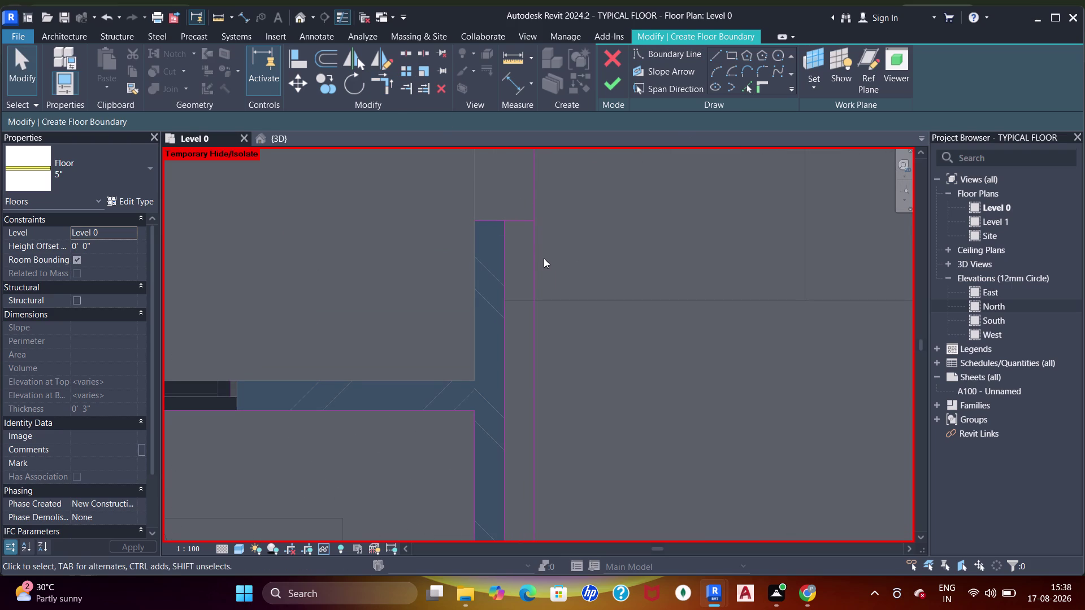
Trim the top and vertical boundary lines to corners at the wall end, unjoining elements.
text(tr)
click(505, 235)
click(515, 219)
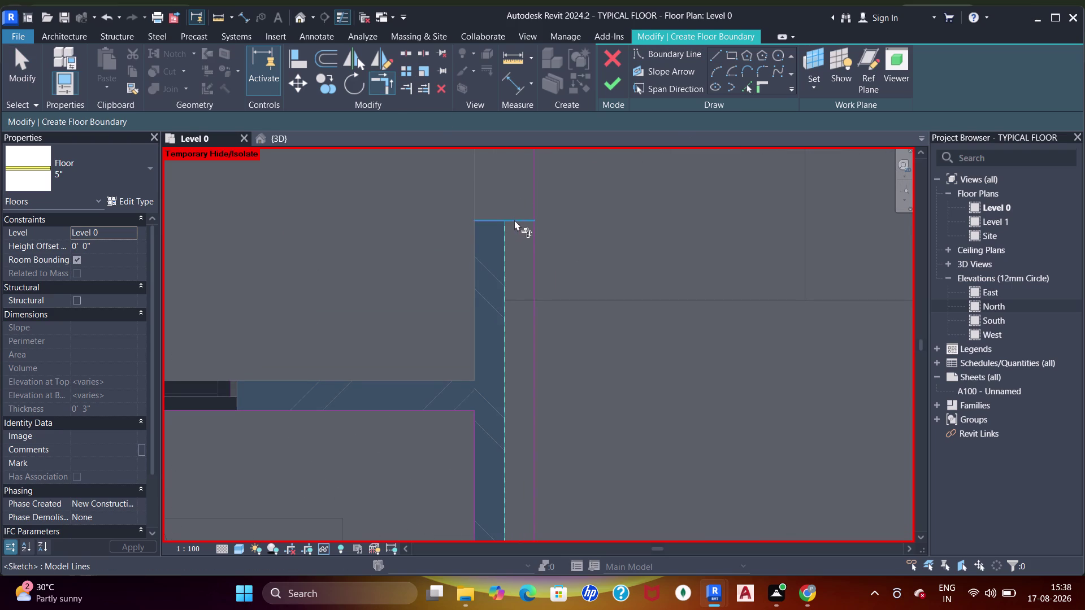
click(522, 220)
click(533, 206)
scroll(down, 3)
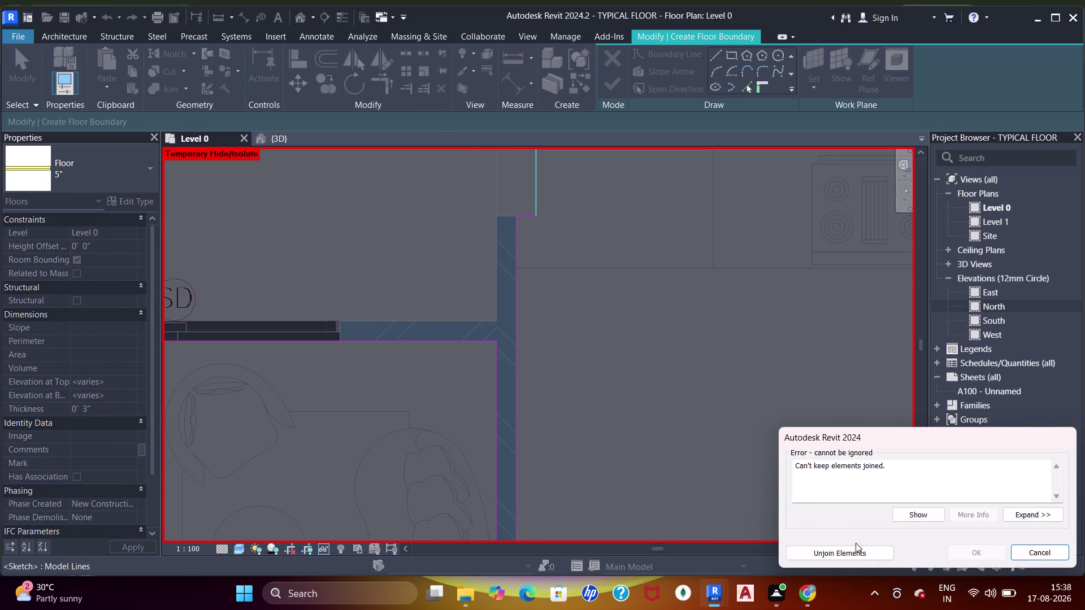
click(856, 556)
Close the boundary corners along the bedroom wall.
scroll(down, 3)
middle_drag(599, 322, 578, 206)
middle_drag(579, 407, 578, 320)
scroll(up, 3)
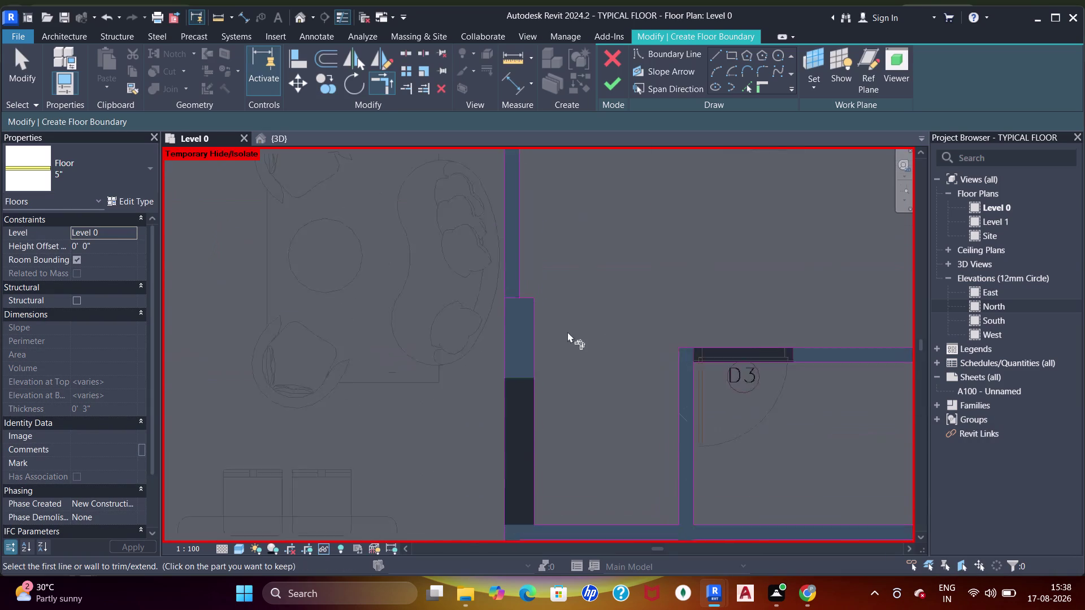
scroll(up, 3)
click(483, 256)
click(495, 269)
click(510, 294)
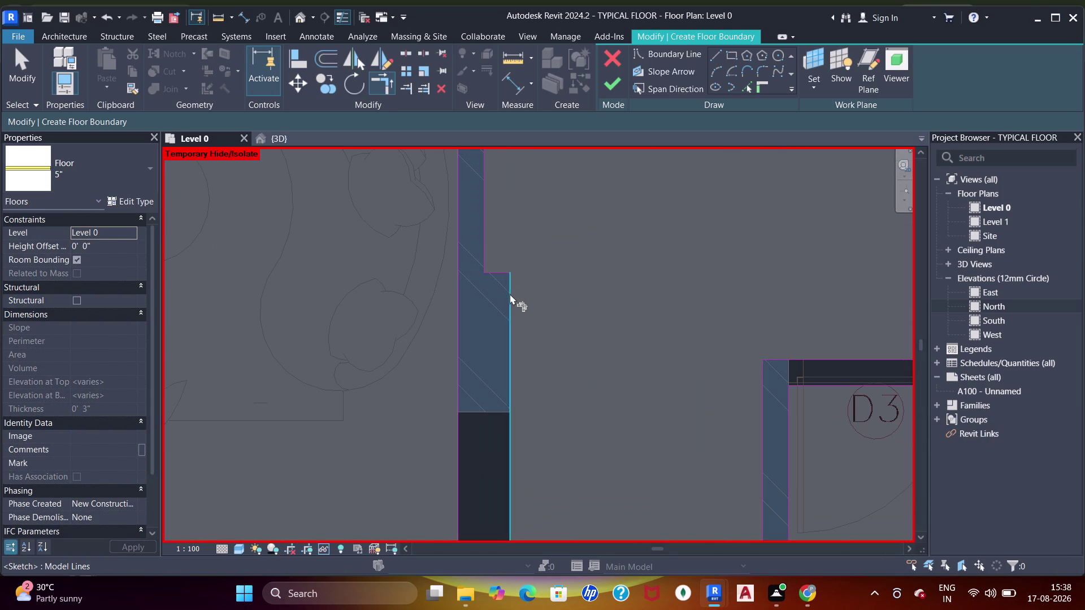
scroll(down, 3)
Extend the last boundary line to its corner and finish the floor sketch.
middle_drag(538, 331, 550, 206)
click(558, 429)
scroll(down, 3)
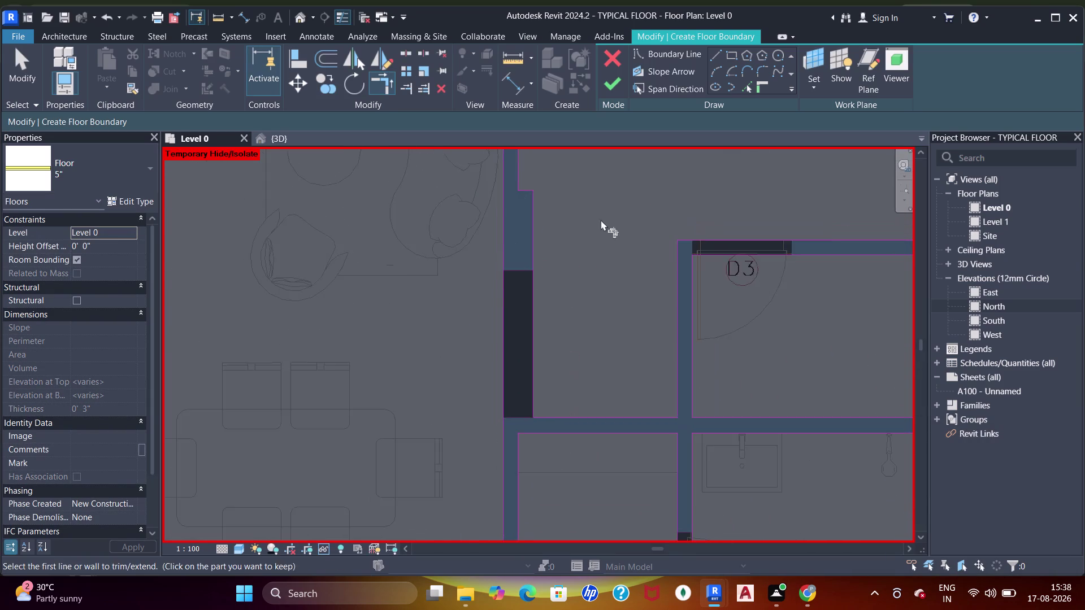
middle_drag(601, 214, 586, 276)
click(617, 85)
Deselect the finished floor and zoom out to centre the building.
scroll(down, 3)
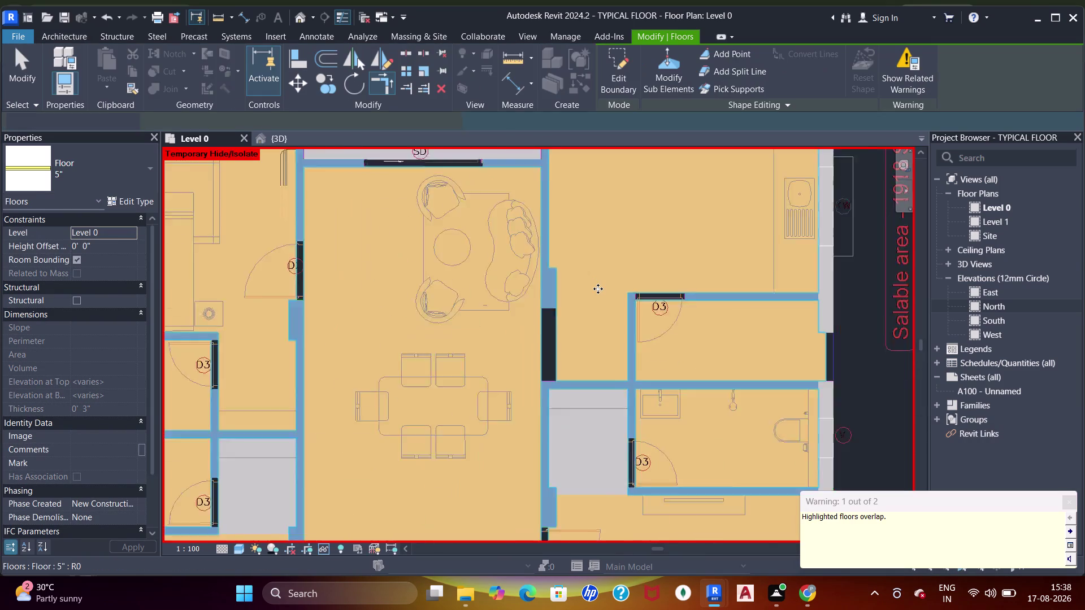
scroll(down, 3)
scroll(down, 3)
scroll(down, 3)
middle_drag(500, 312, 533, 226)
middle_drag(445, 278, 497, 336)
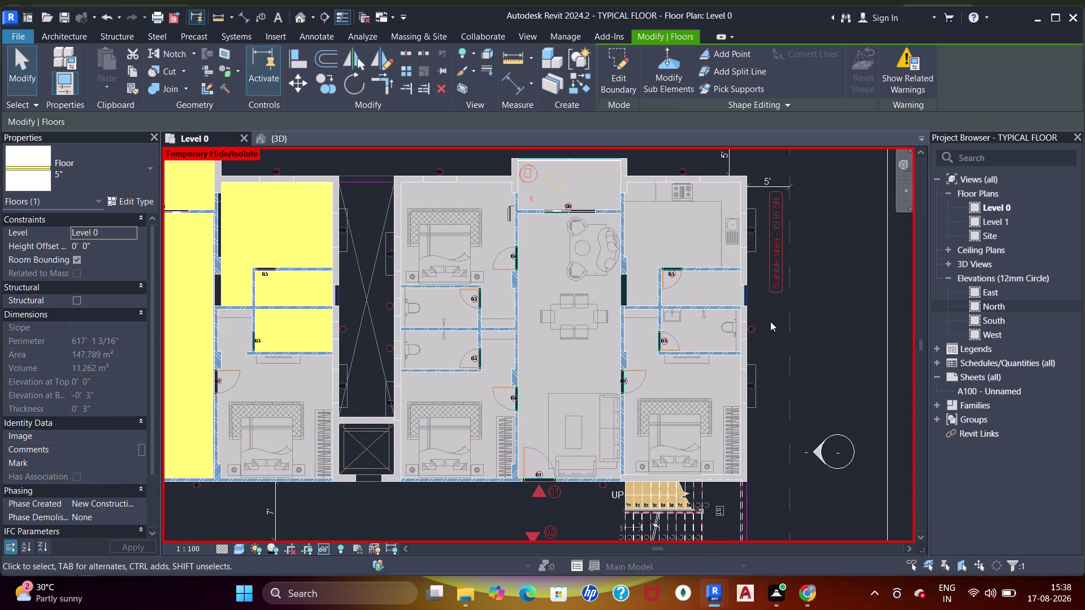
key(Escape)
scroll(down, 3)
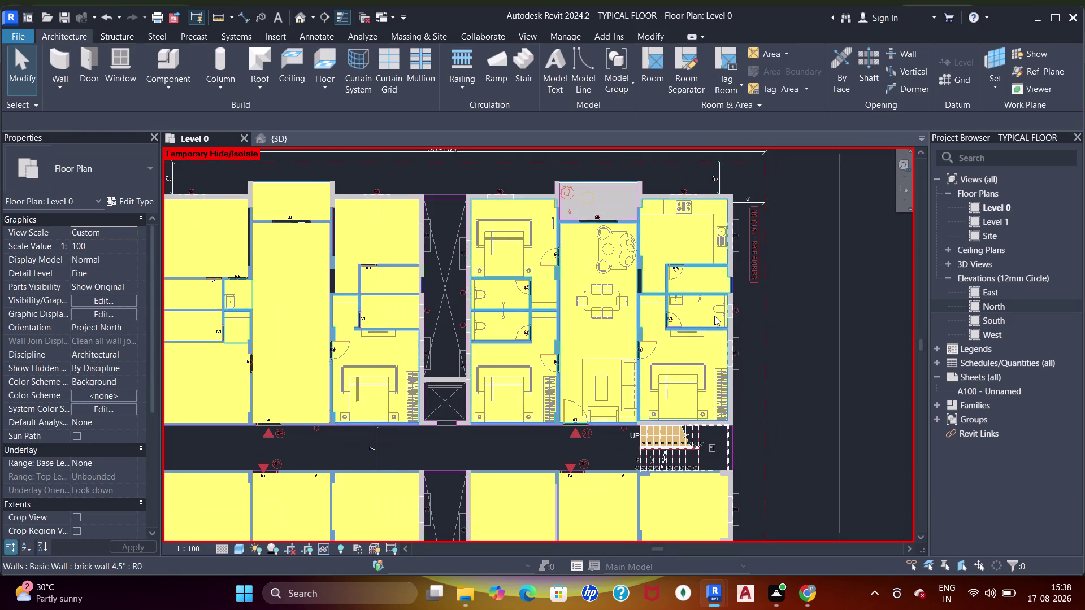
scroll(down, 3)
middle_drag(703, 286, 715, 254)
Undo an accidental H command and review the lower flats and whole building.
click(688, 209)
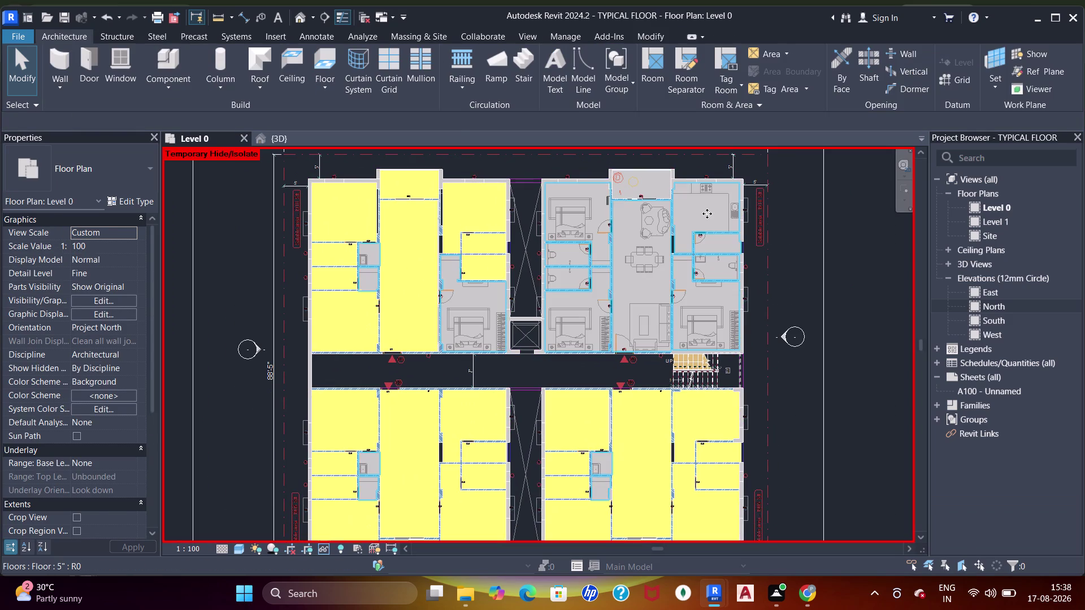
key(h)
key(h)
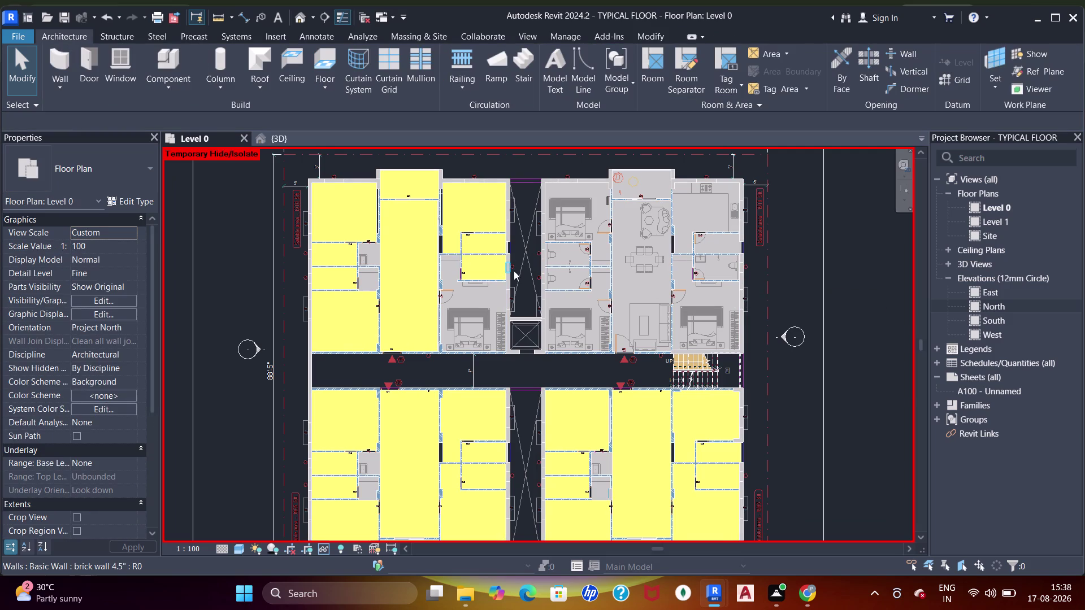
key(ctrl+z)
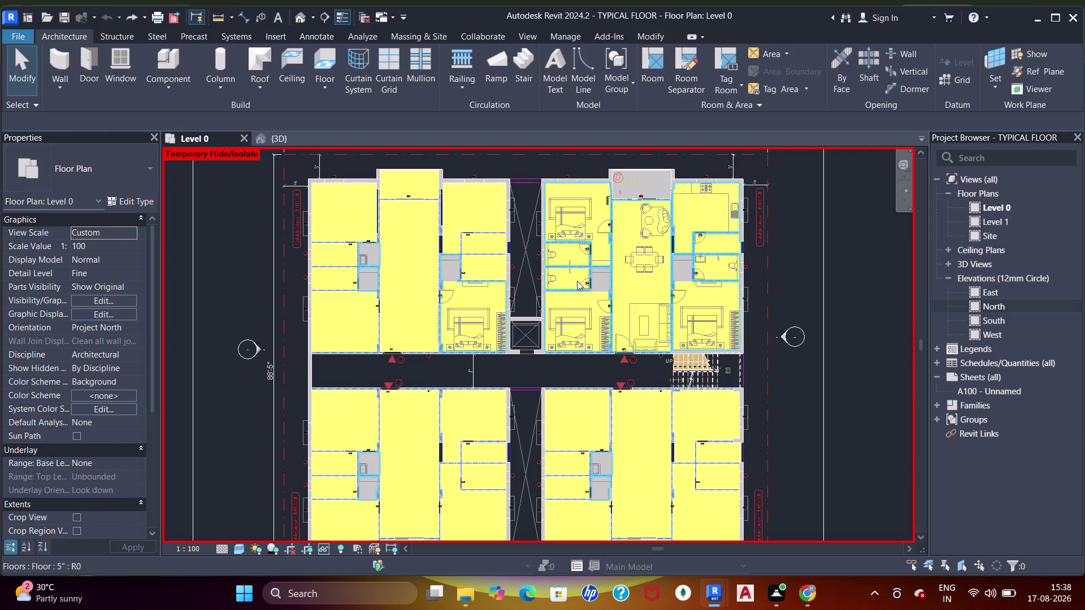
middle_drag(608, 295, 623, 241)
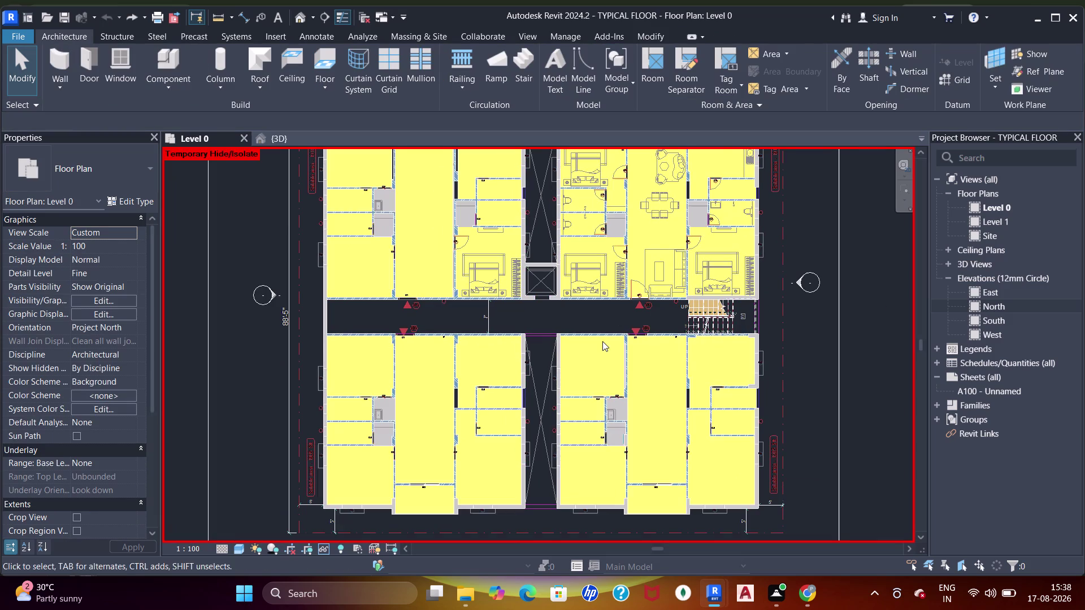
scroll(up, 3)
scroll(up, 3)
middle_drag(619, 414, 616, 357)
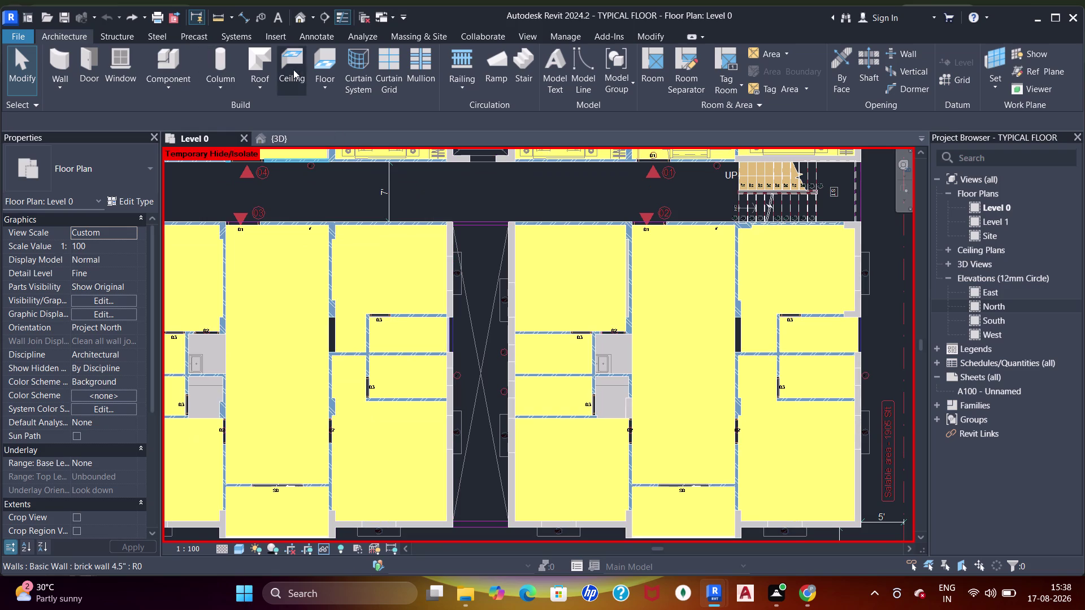
key(Escape)
scroll(down, 3)
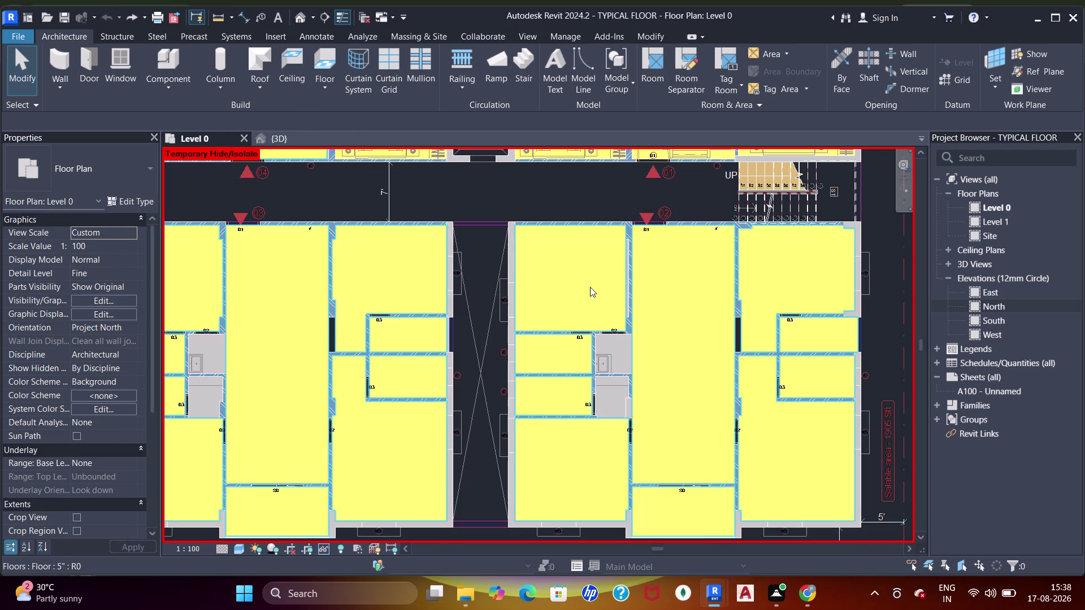
scroll(down, 3)
middle_drag(577, 257, 575, 364)
Join the upper-right flat's floor with its walls using Multiple Join.
key(j)
key(j)
key(j)
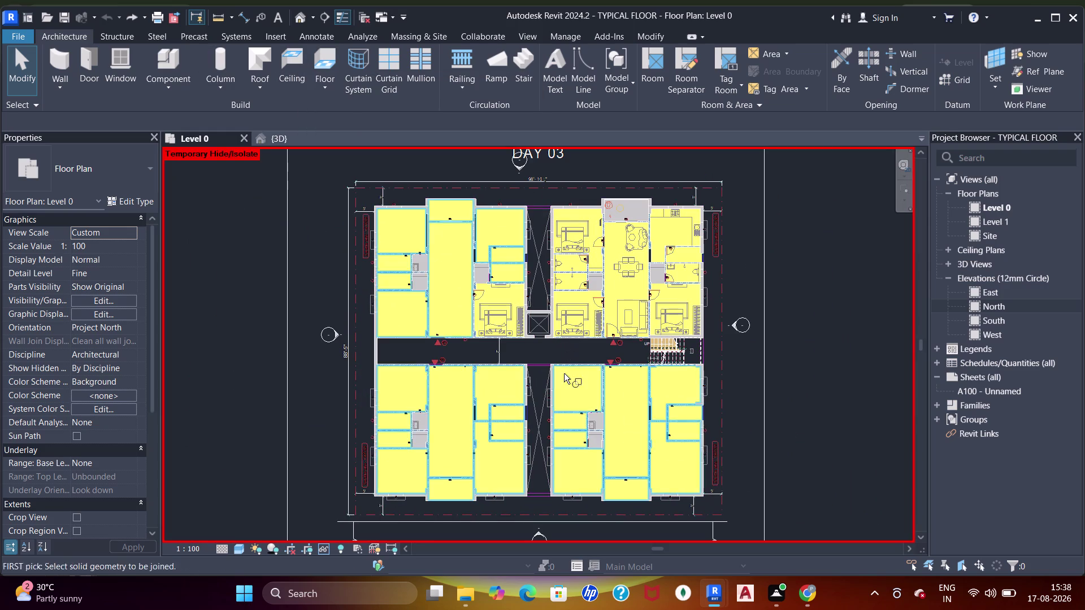
key(j)
click(571, 382)
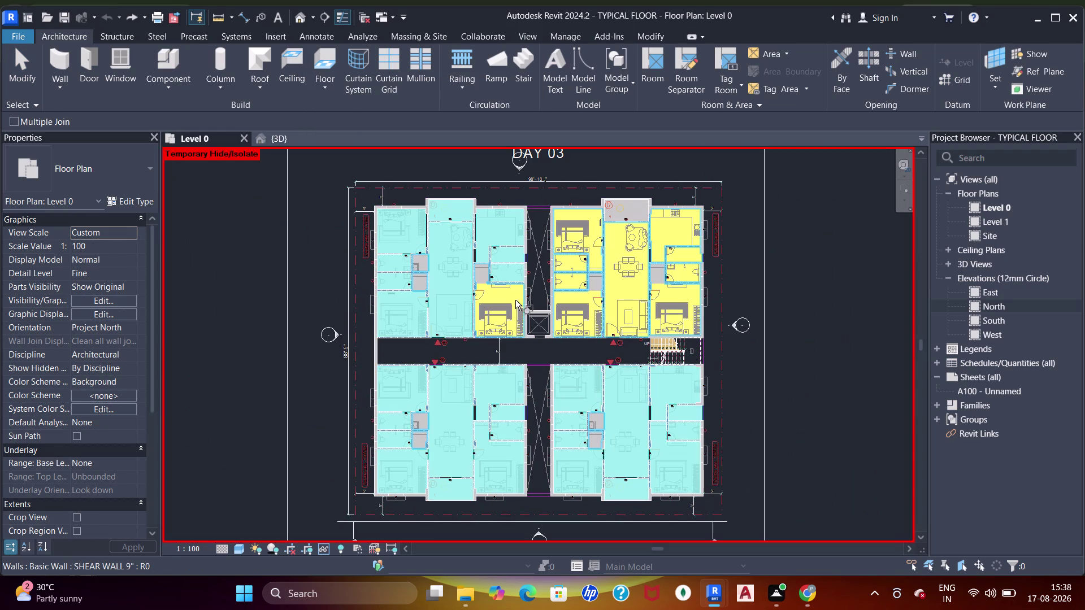
click(514, 296)
click(586, 387)
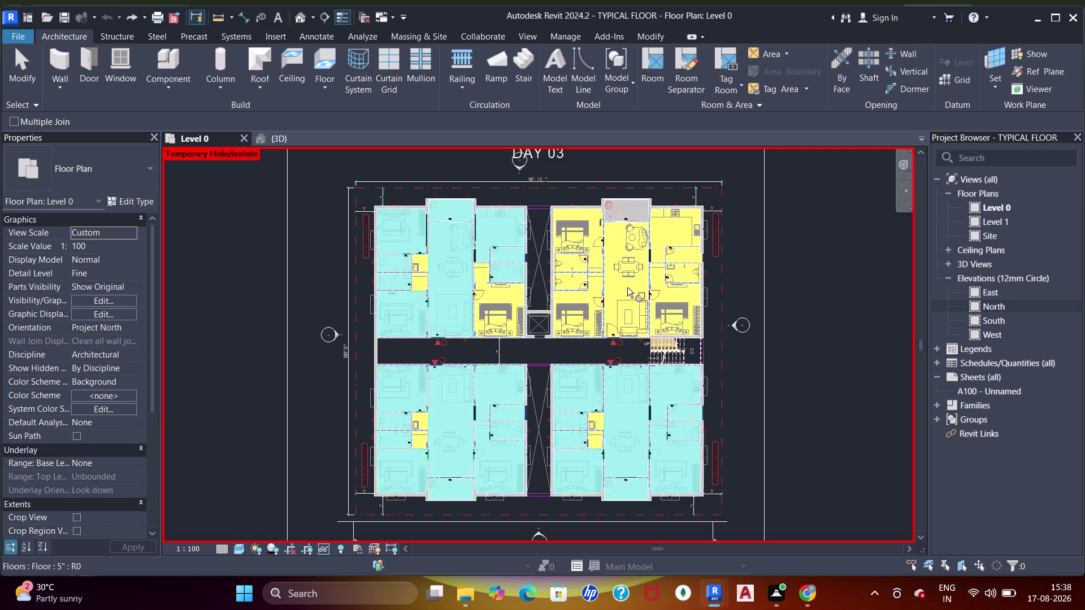
click(628, 278)
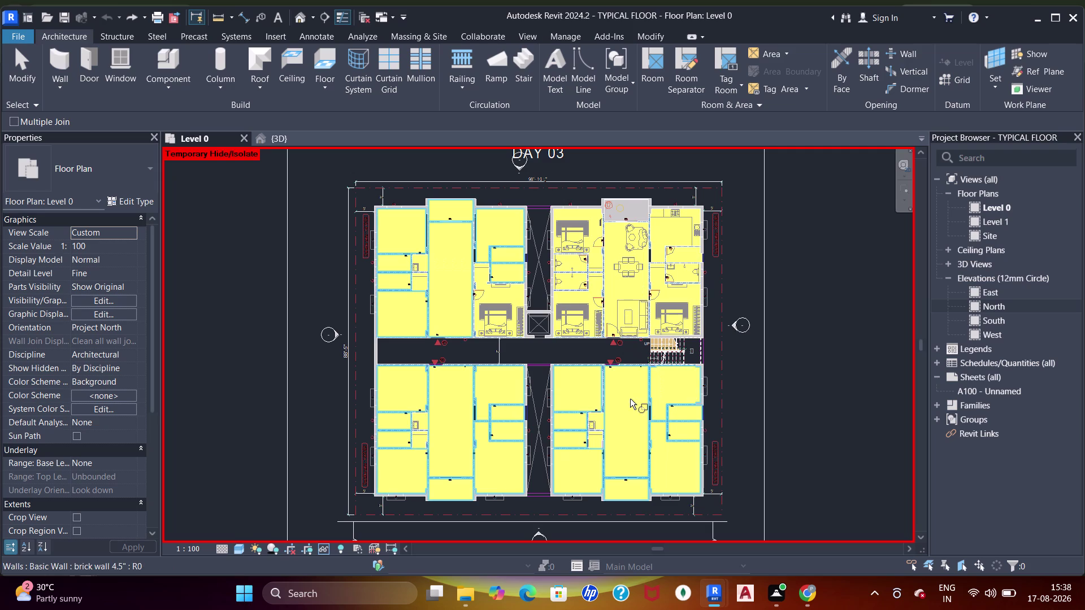
Join the left flats' floors with their walls, end the command, and show the 3D view.
click(630, 396)
click(682, 472)
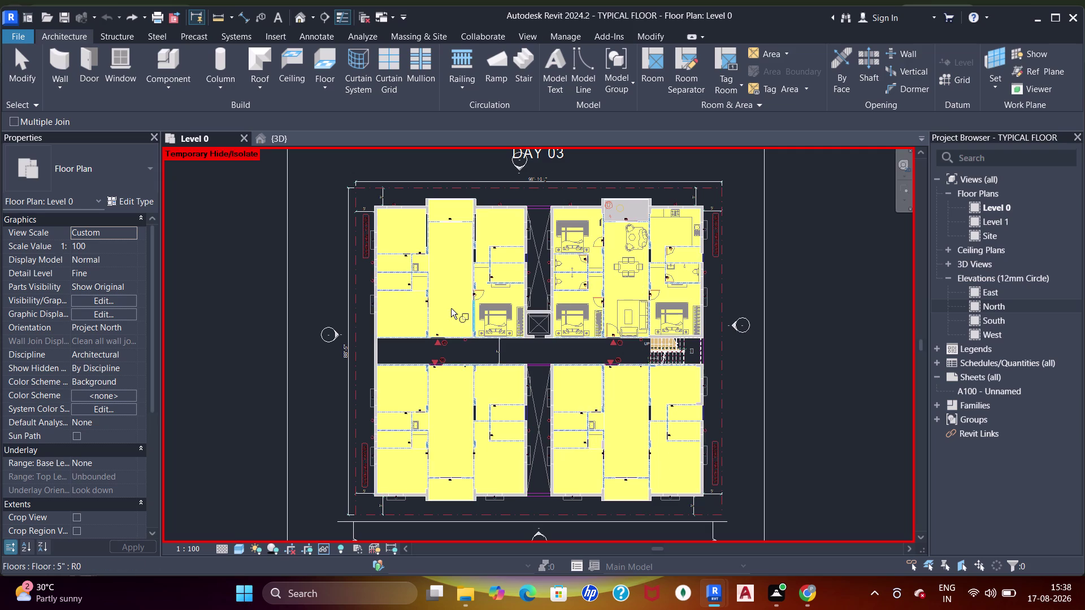
click(448, 305)
click(622, 244)
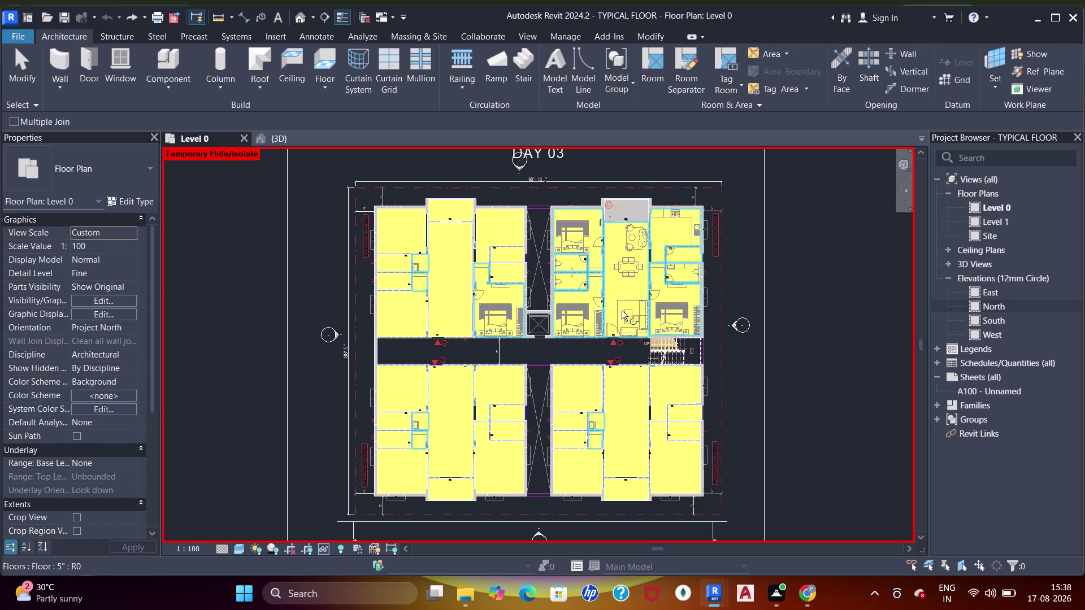
key(Escape)
key(Escape)
scroll(up, 3)
click(279, 136)
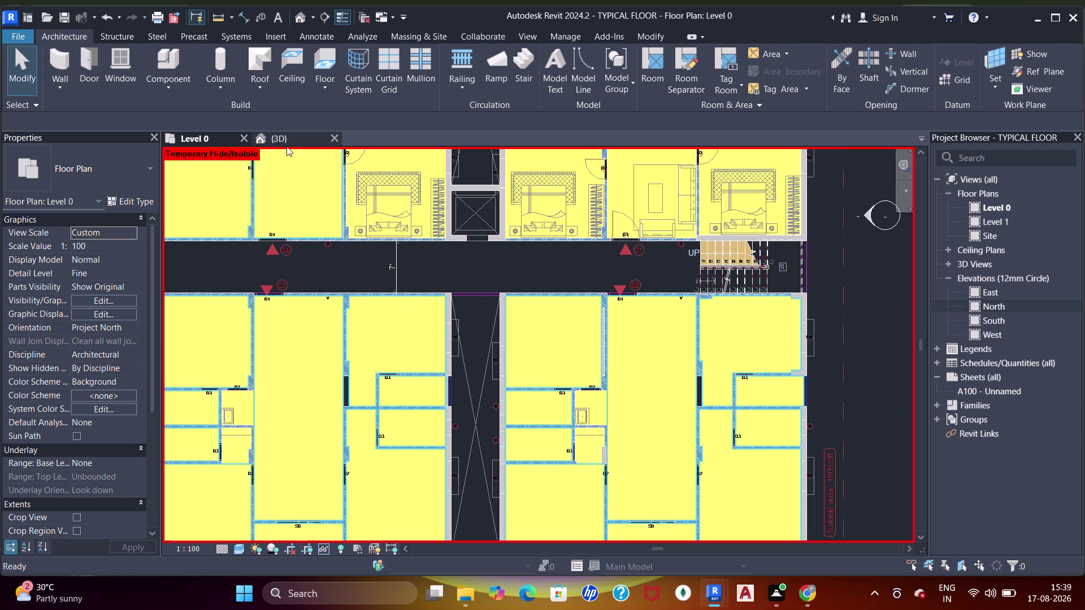
scroll(down, 3)
middle_drag(495, 306, 519, 424)
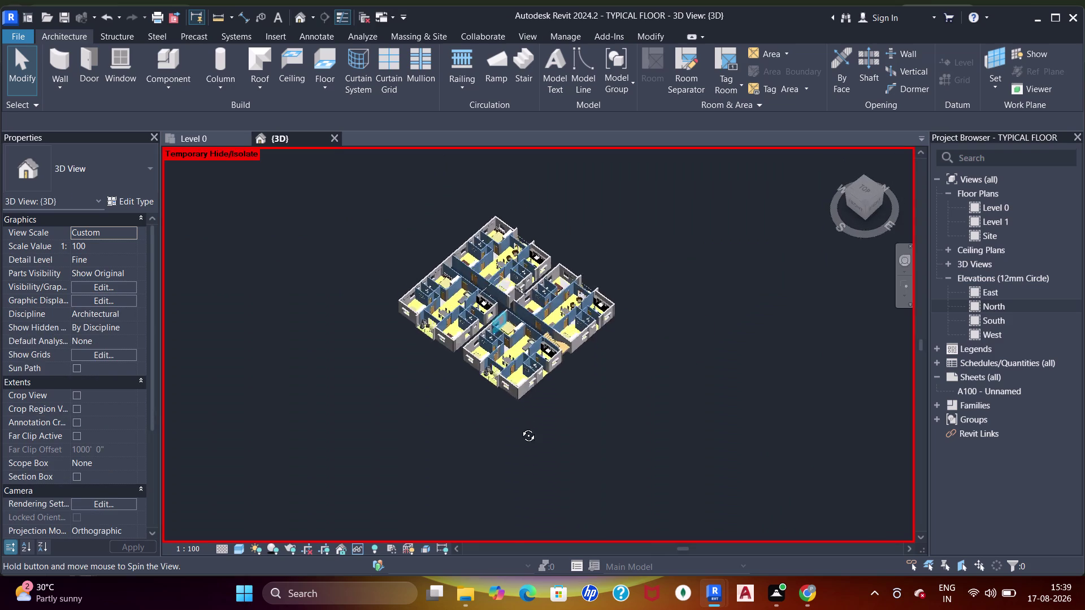
middle_drag(520, 424, 527, 444)
scroll(up, 3)
middle_drag(499, 286, 503, 319)
scroll(up, 3)
middle_drag(516, 317, 523, 358)
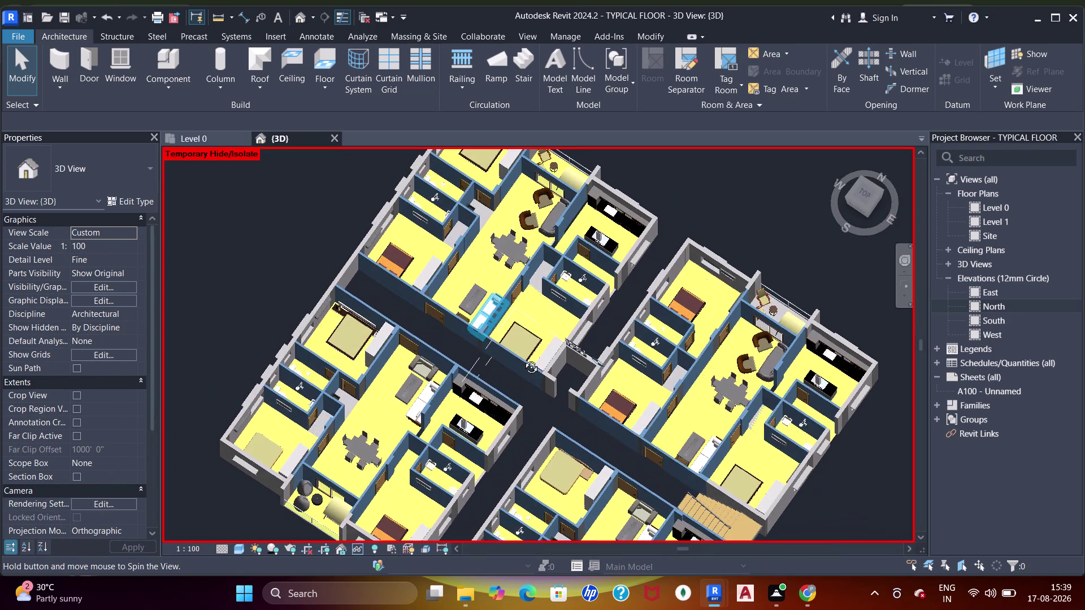
middle_drag(523, 359, 523, 376)
middle_drag(535, 390, 521, 279)
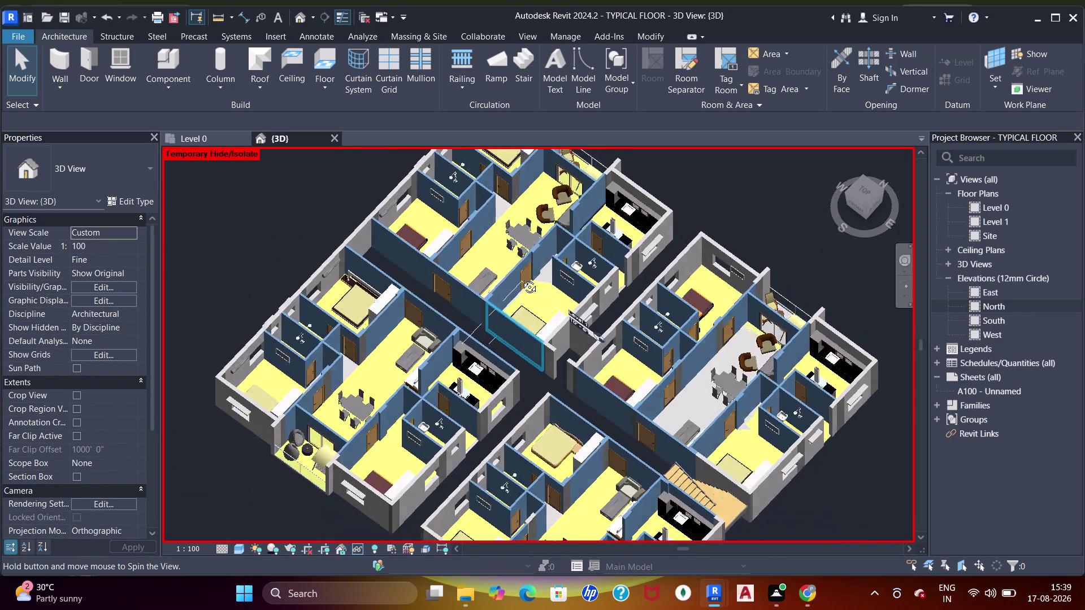
middle_drag(521, 279, 521, 269)
scroll(up, 3)
middle_drag(499, 319, 512, 263)
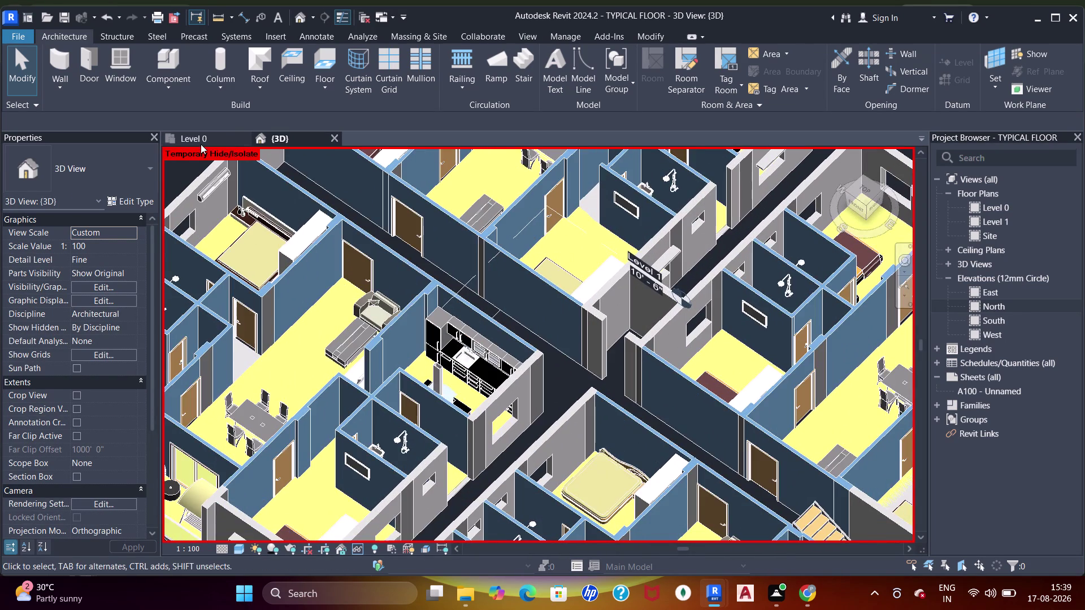
click(200, 144)
middle_drag(545, 381, 540, 222)
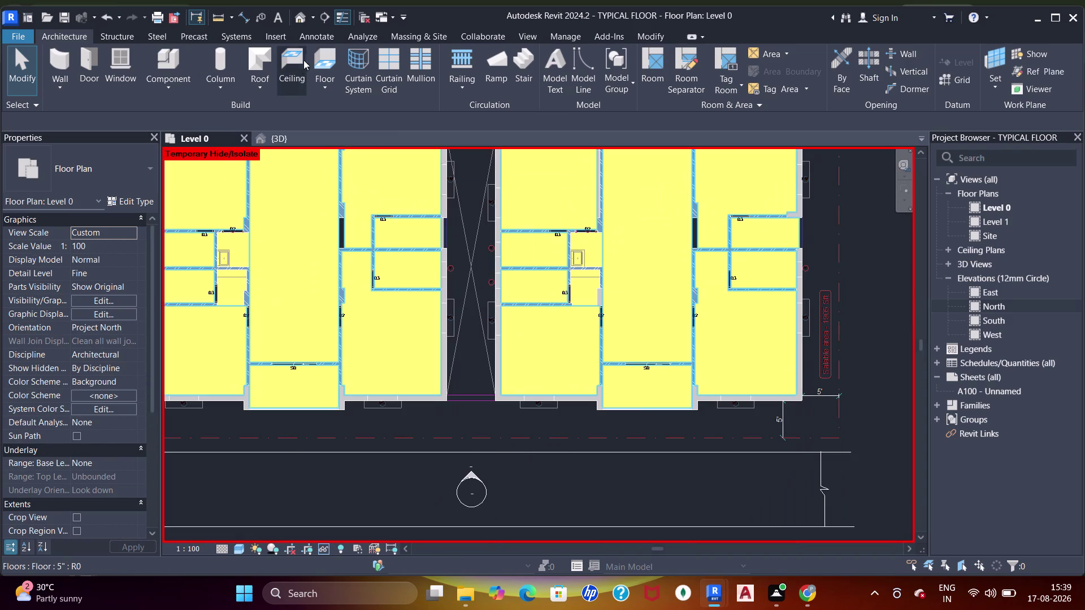
Sketch a rectangular floor over the gap above the top living room and finish it.
click(327, 61)
middle_drag(553, 222, 531, 325)
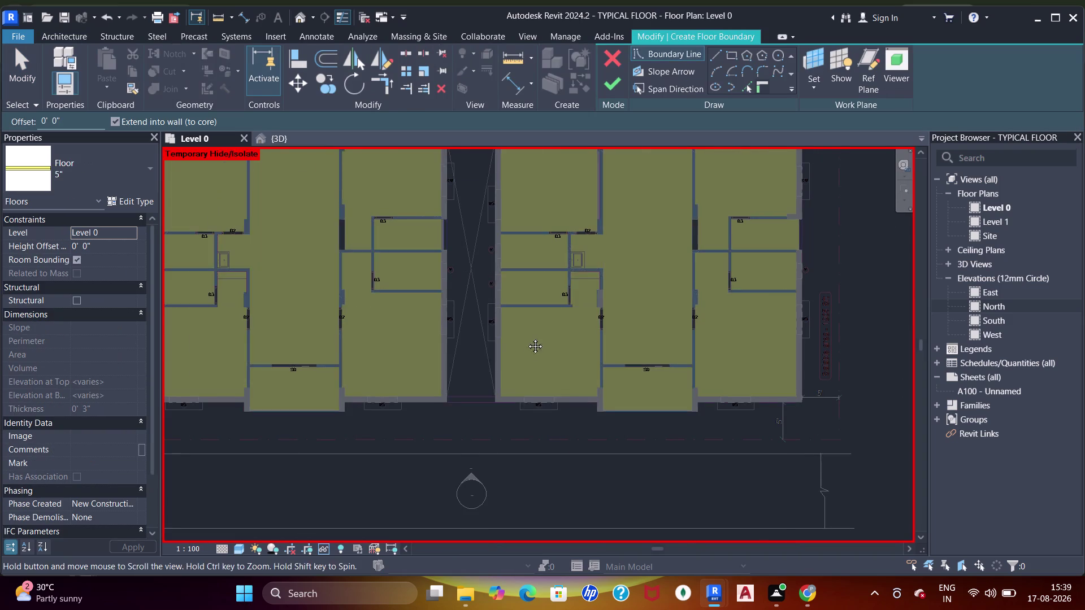
middle_drag(531, 325, 525, 341)
scroll(down, 3)
middle_drag(571, 213, 557, 252)
middle_drag(474, 213, 475, 293)
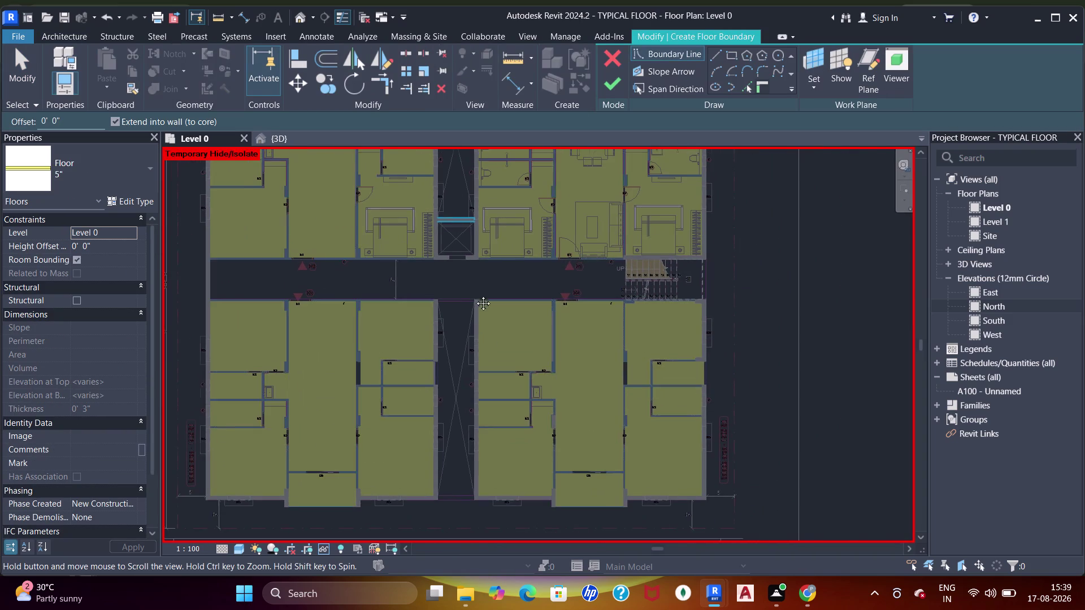
middle_drag(475, 293, 476, 309)
middle_drag(535, 235, 495, 331)
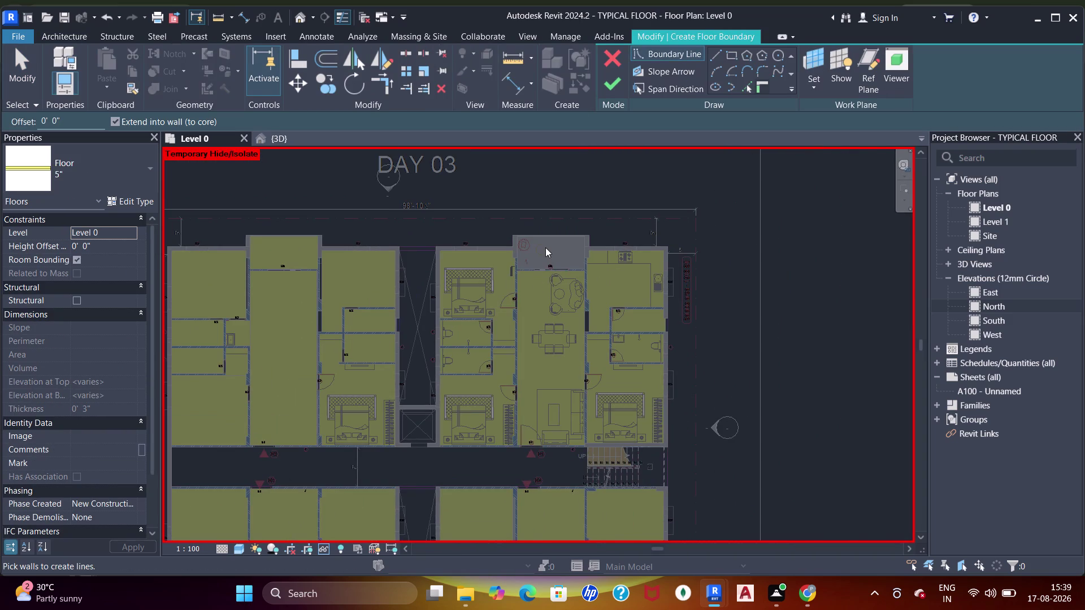
scroll(up, 3)
click(731, 54)
scroll(up, 3)
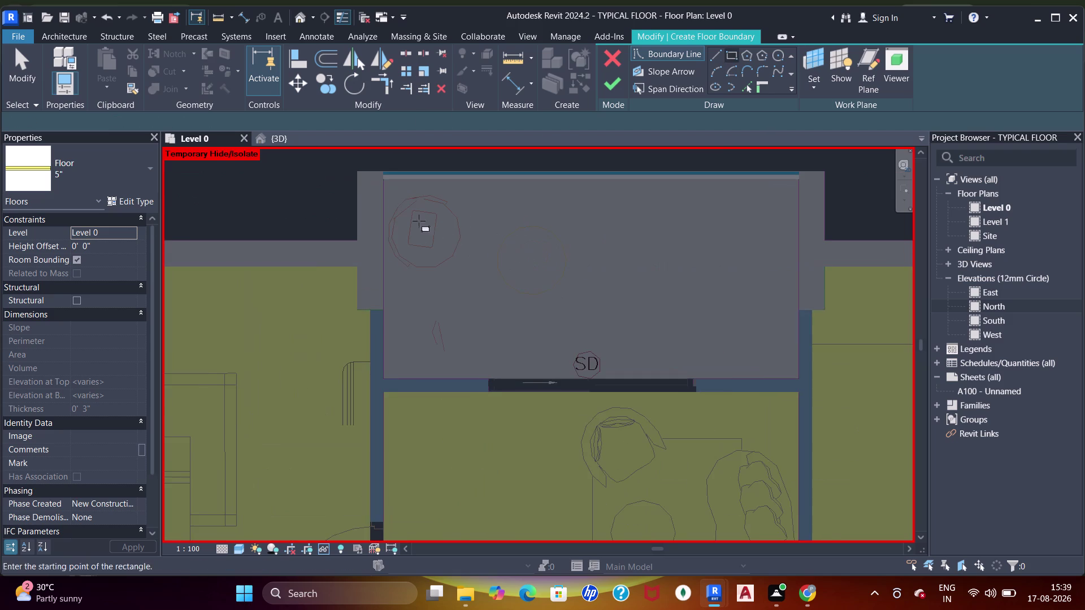
click(380, 182)
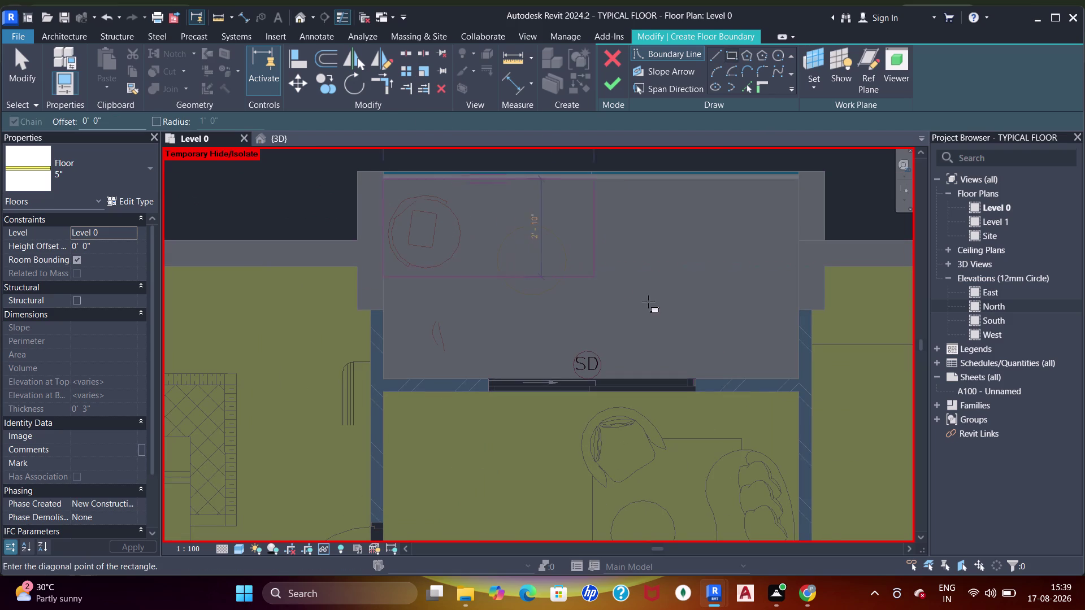
click(801, 380)
scroll(down, 3)
middle_drag(722, 346, 711, 288)
scroll(up, 3)
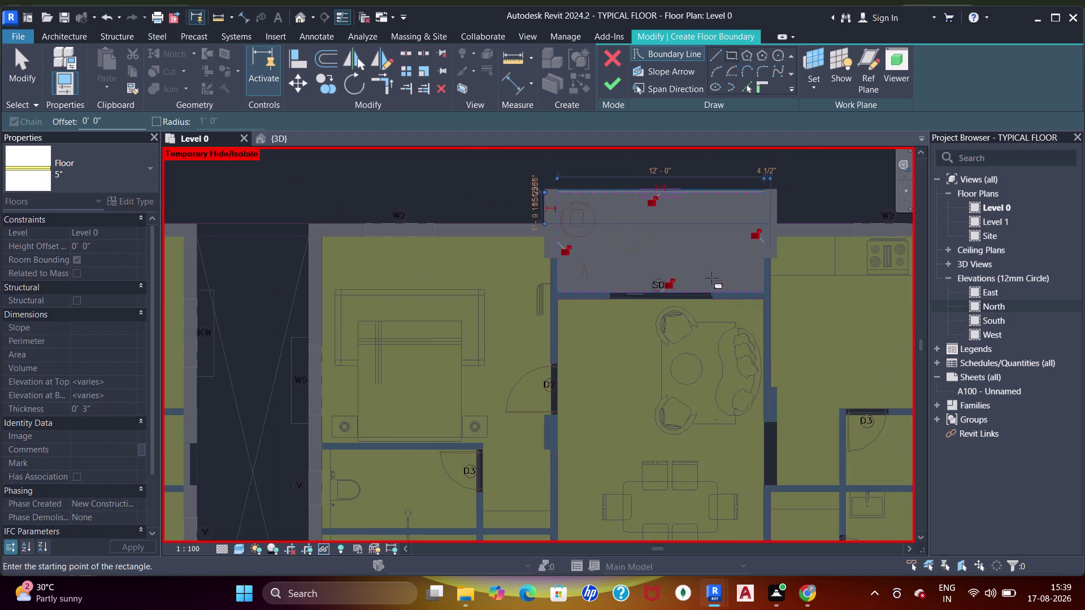
scroll(down, 3)
middle_drag(686, 320, 674, 228)
scroll(down, 3)
middle_drag(661, 335, 679, 173)
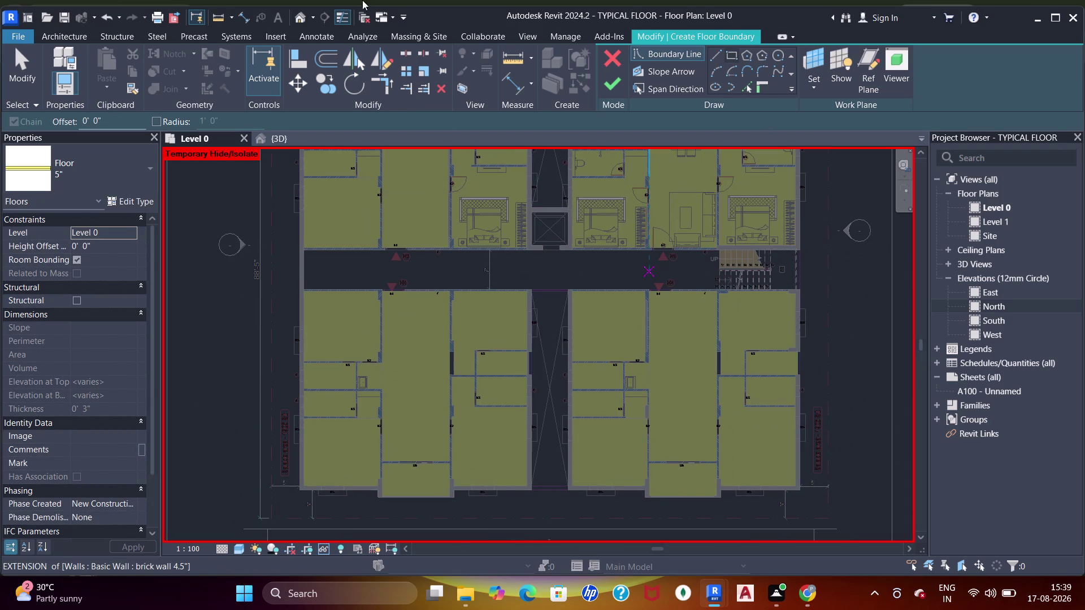
middle_drag(599, 232, 602, 360)
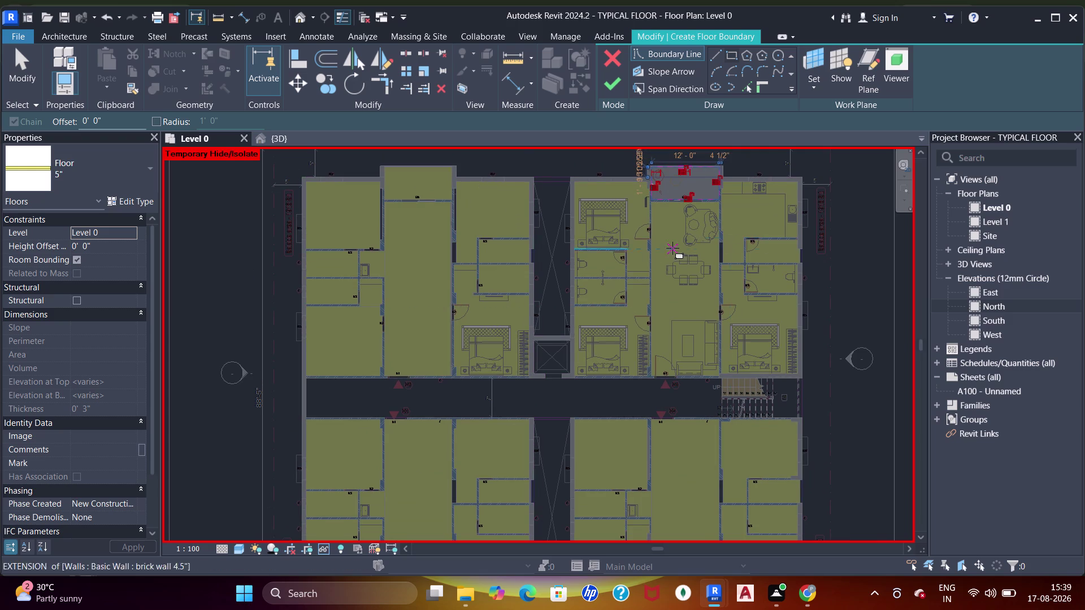
scroll(down, 3)
middle_drag(694, 364, 693, 272)
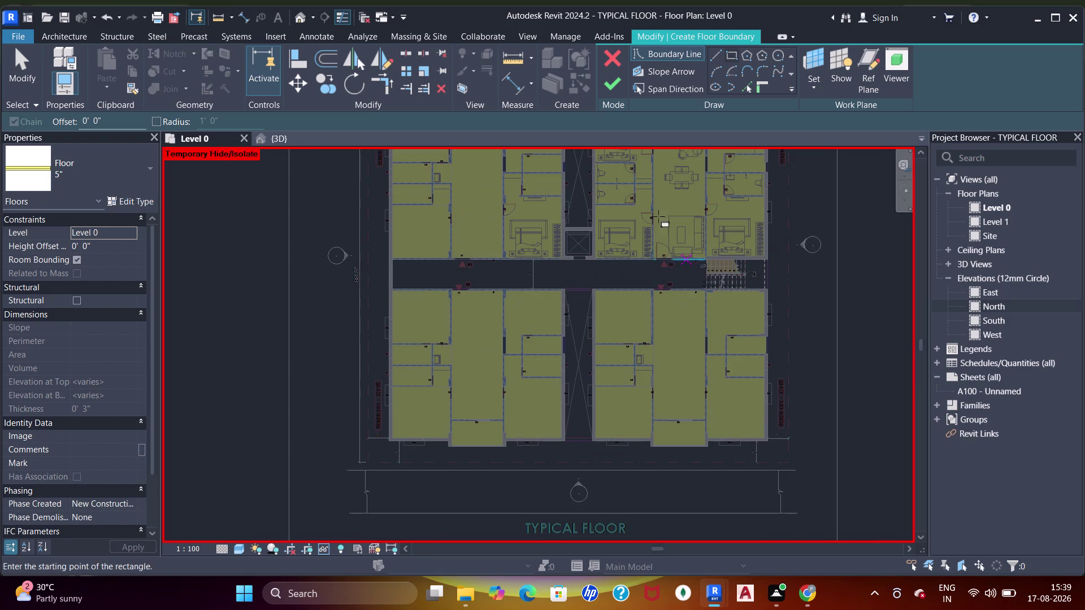
click(619, 80)
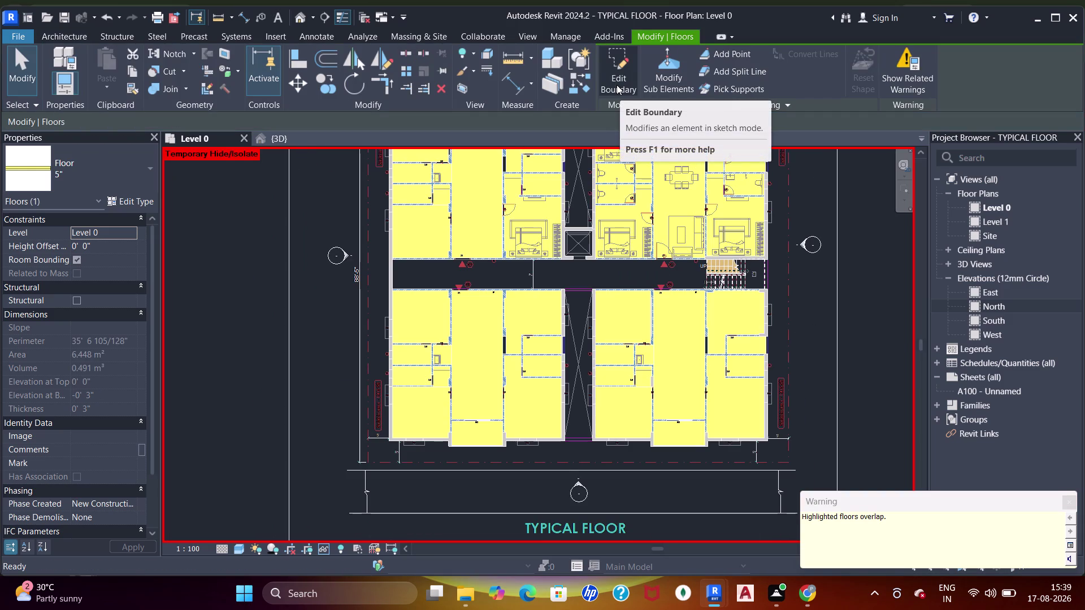
Set the new floor's Height Offset to 3" in Properties.
click(106, 248)
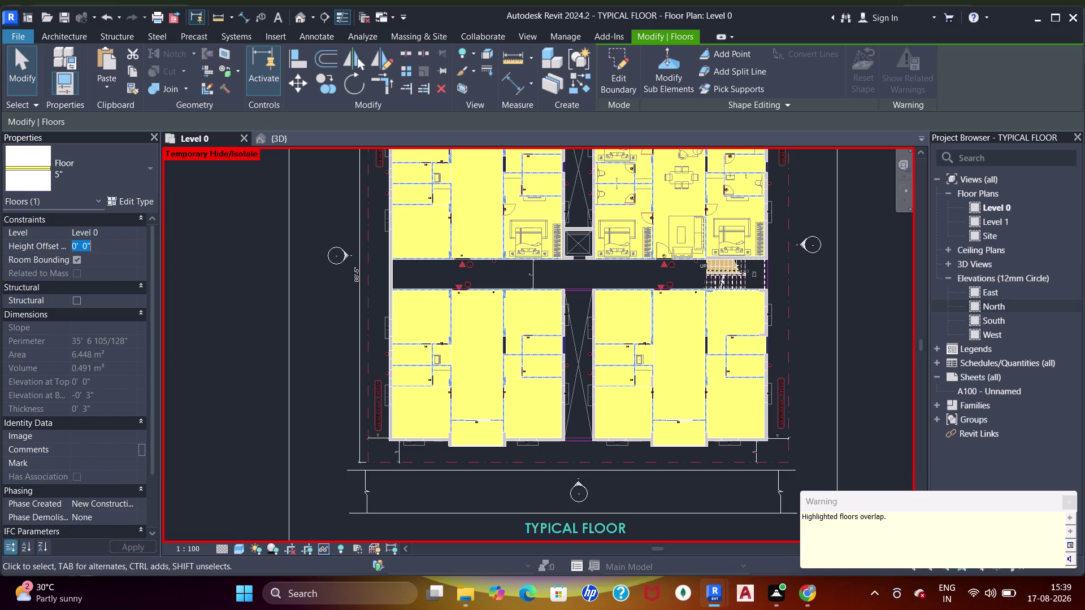
key(3)
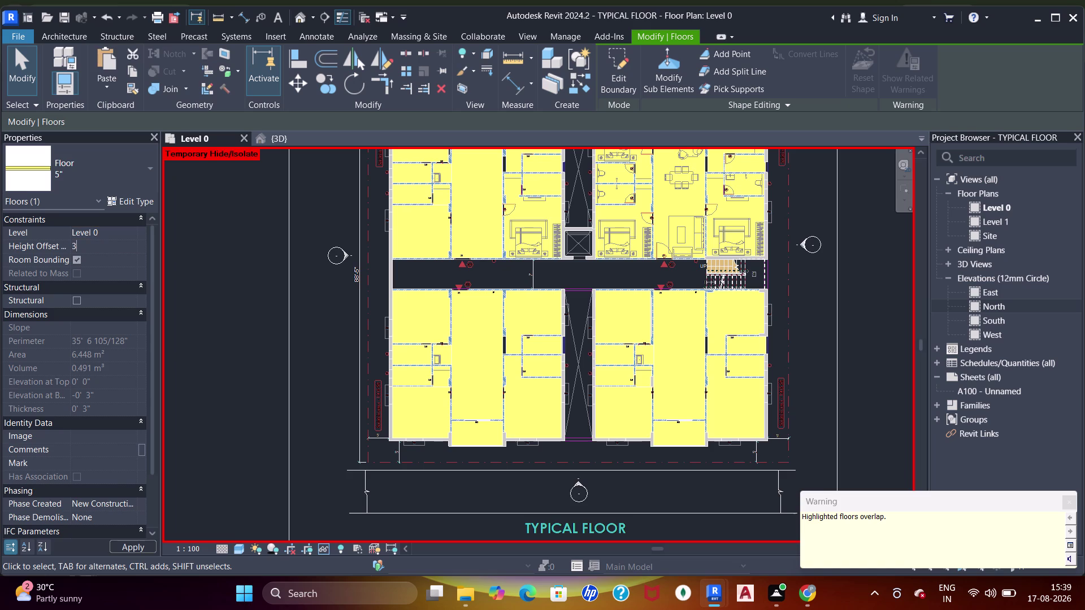
key(shift+quotedbl)
key(Return)
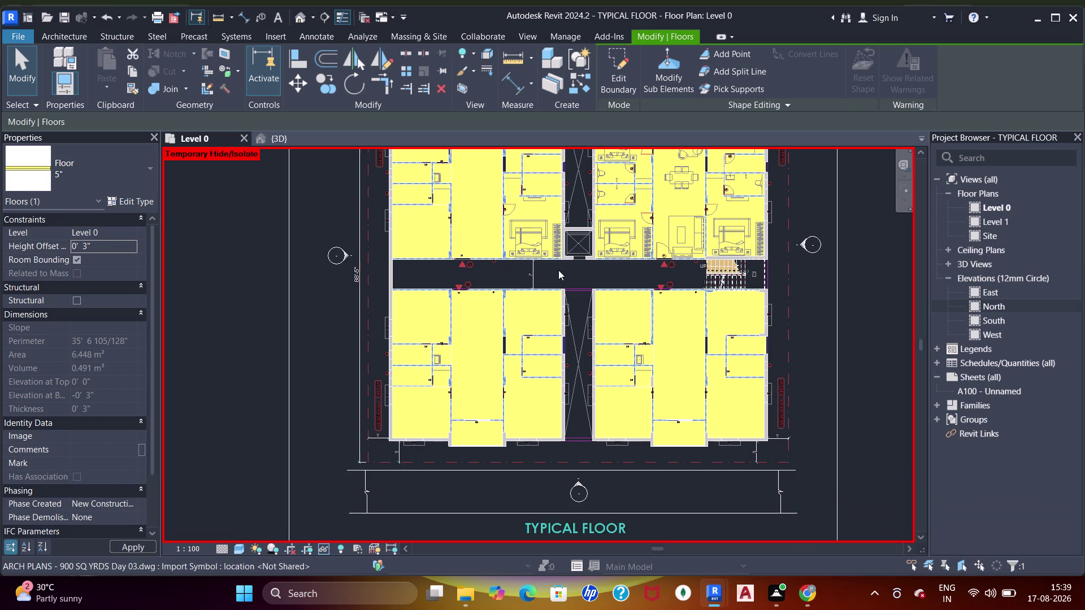
middle_drag(609, 200, 584, 365)
key(Escape)
key(Escape)
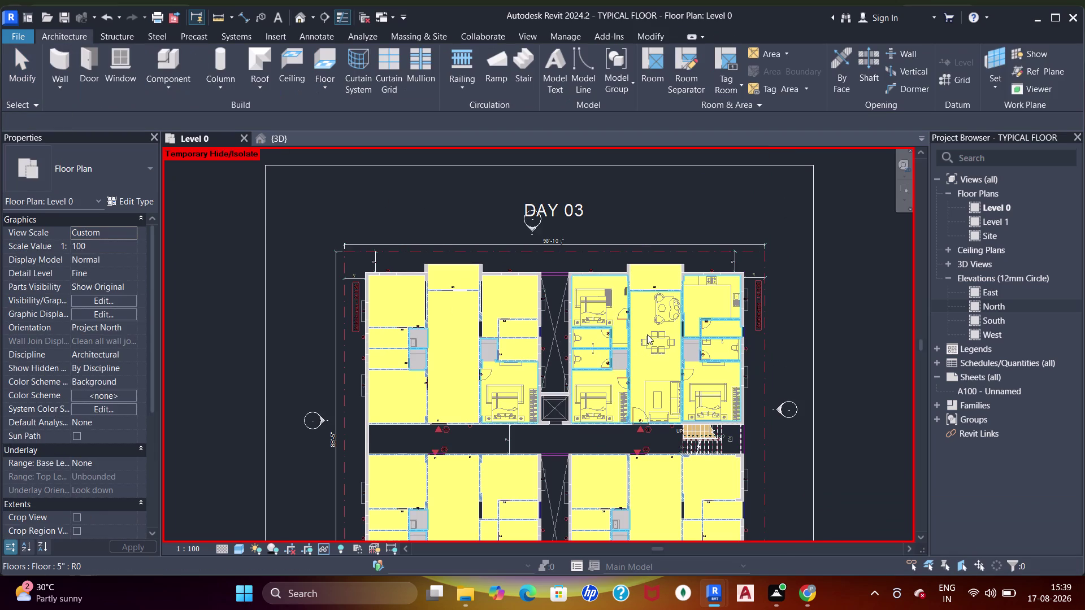
Temporarily hide two floor slabs with HH, then undo to restore them.
click(647, 334)
text(hh)
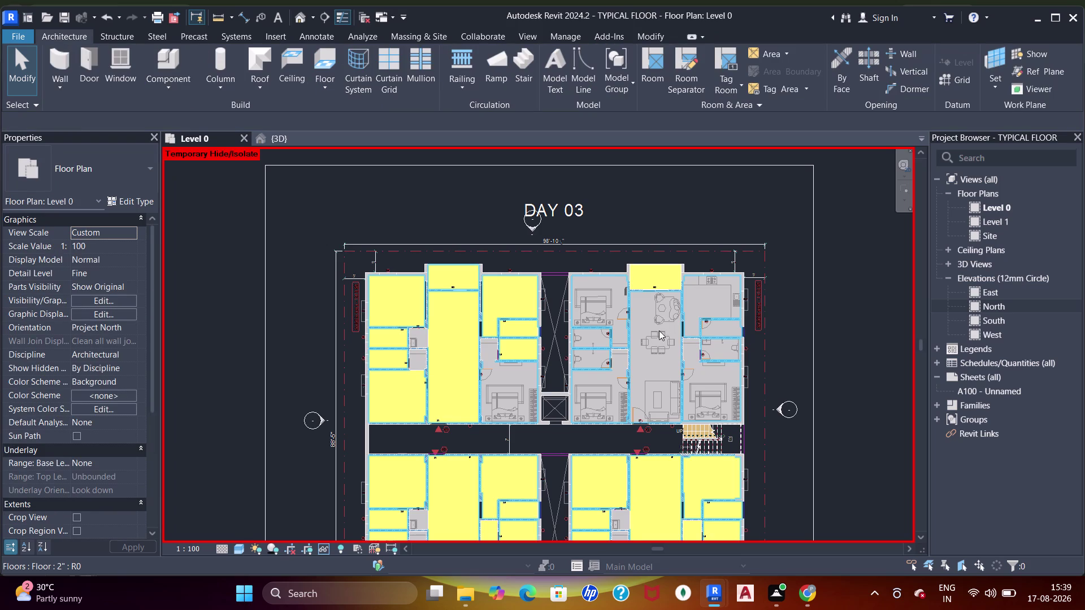
scroll(up, 3)
middle_drag(656, 331, 667, 289)
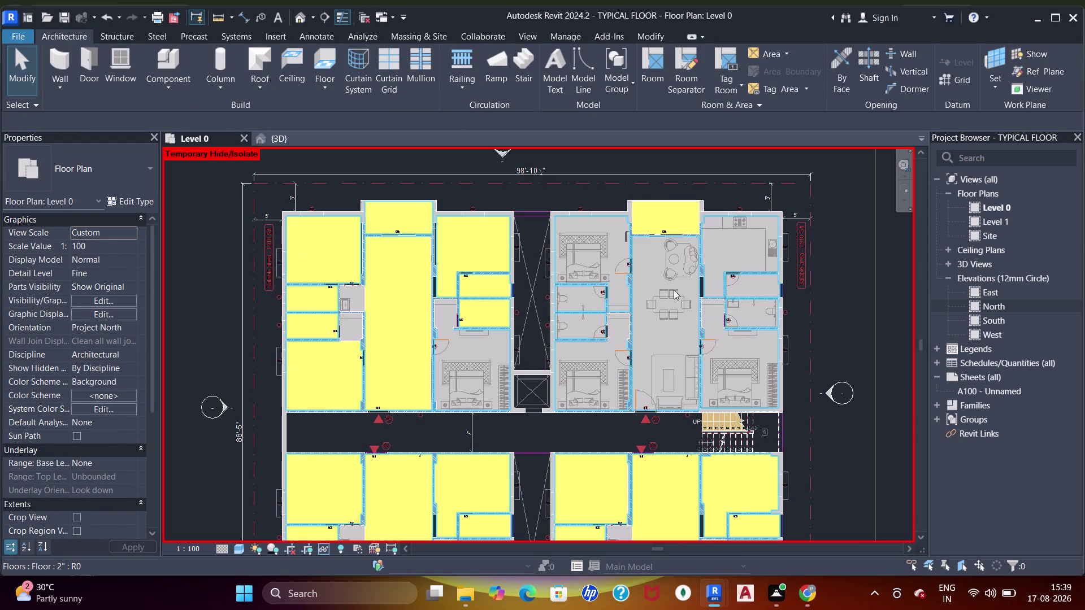
click(674, 290)
text(hh)
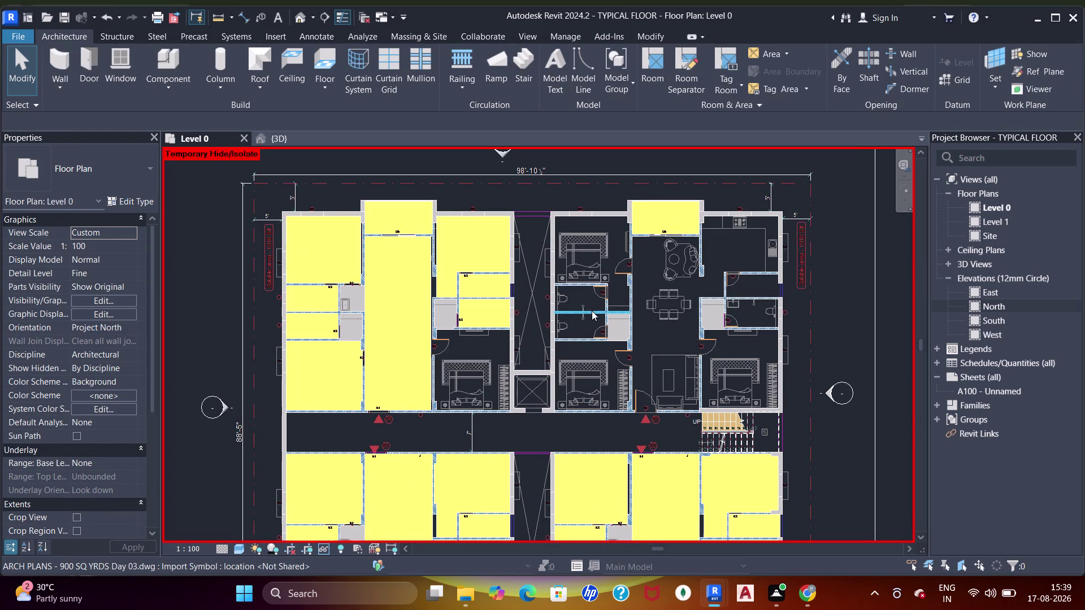
key(ctrl+z)
key(ctrl+z)
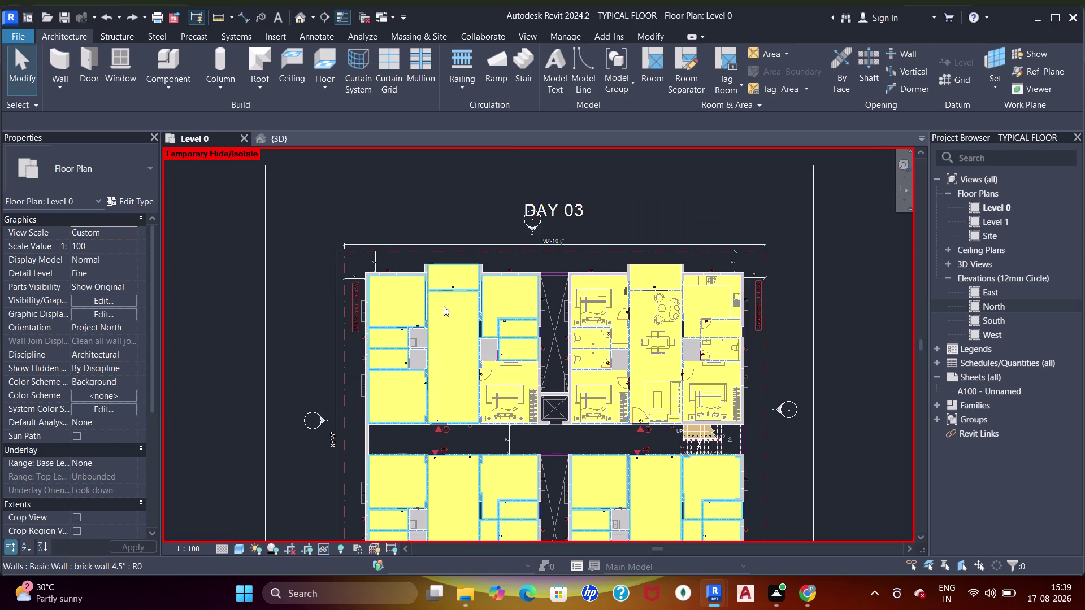
Hide the large upper-left floor slab temporarily, then undo the hide.
click(445, 305)
text(hh)
middle_drag(499, 344, 506, 291)
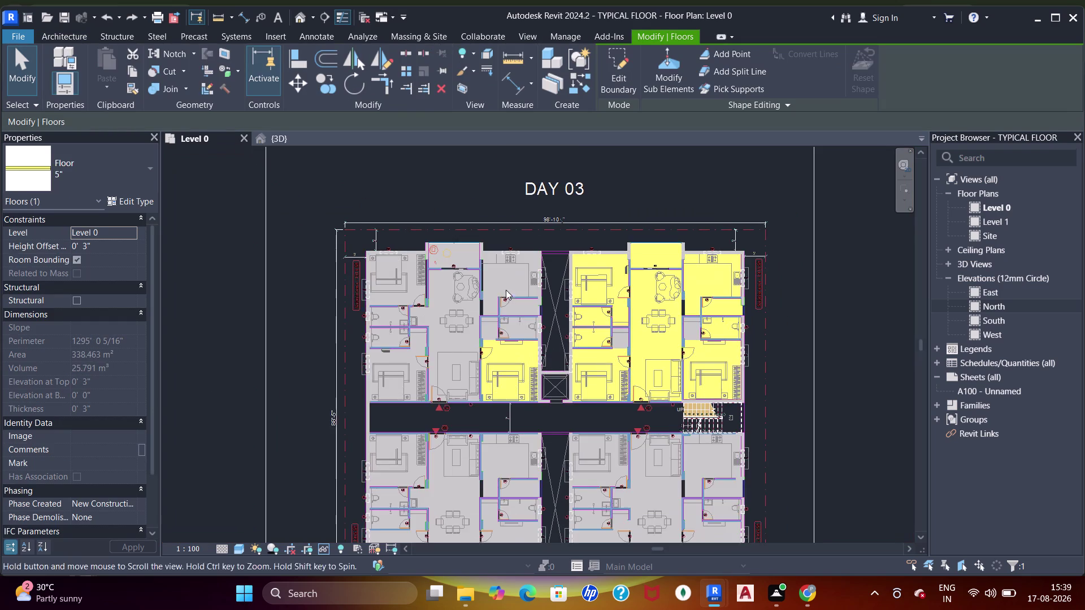
scroll(up, 3)
click(444, 278)
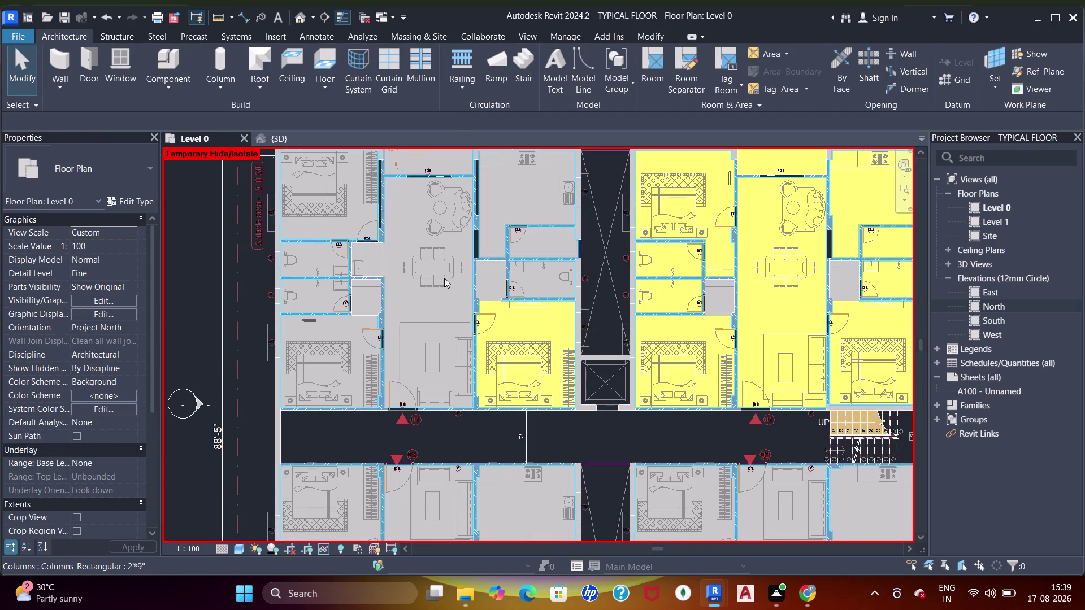
text(hh)
key(ctrl+z)
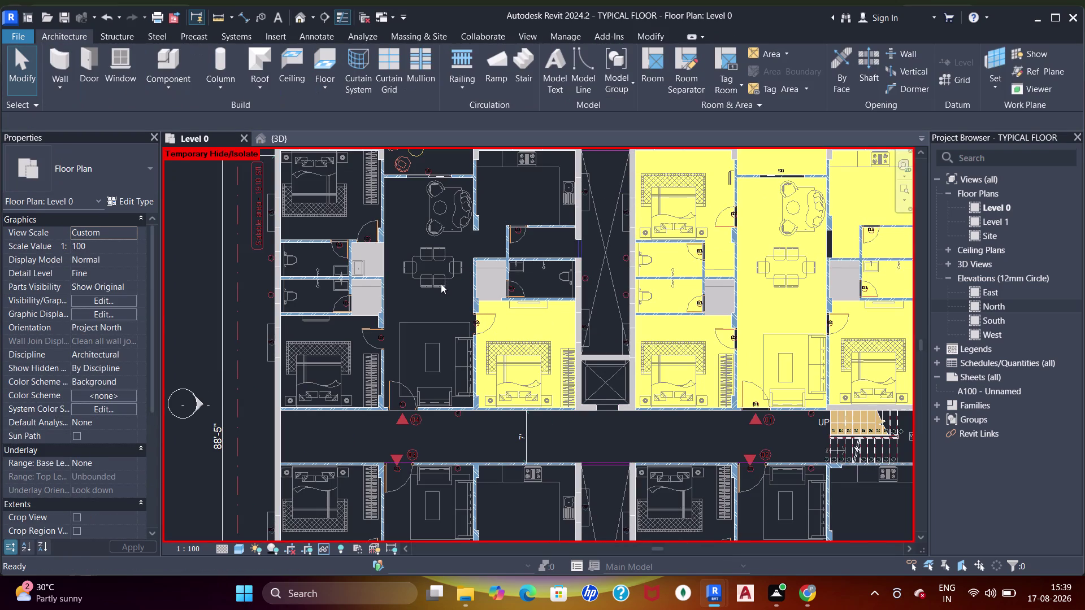
key(ctrl+z)
middle_drag(466, 302, 479, 266)
scroll(up, 3)
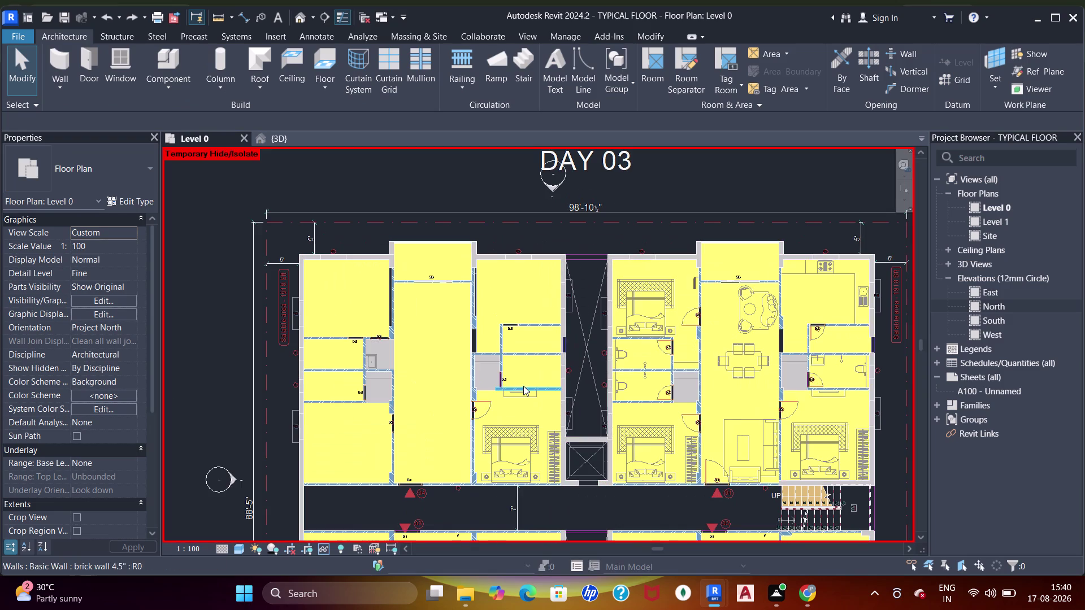
Temporarily hide the left unit's floor slab and undo it again.
click(528, 419)
middle_drag(540, 424, 539, 356)
scroll(up, 3)
key(h)
key(h)
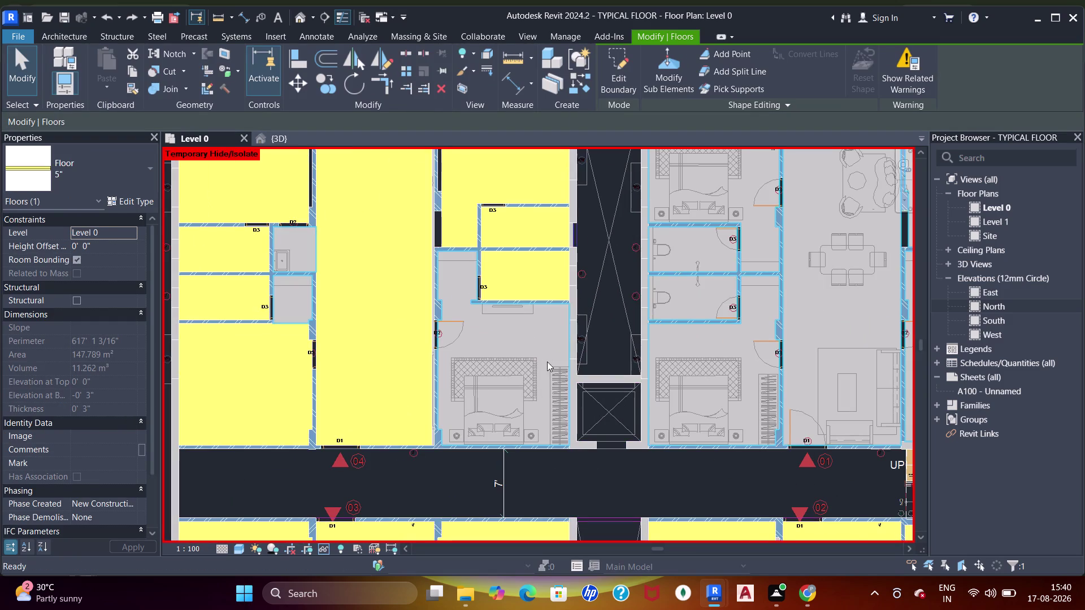
scroll(down, 3)
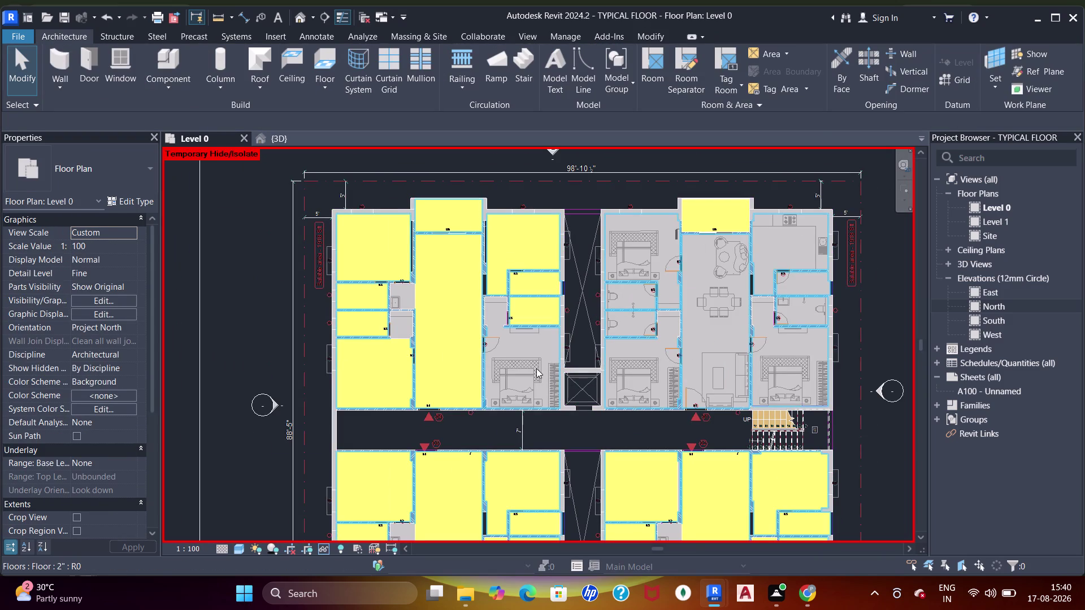
click(536, 369)
text(hh)
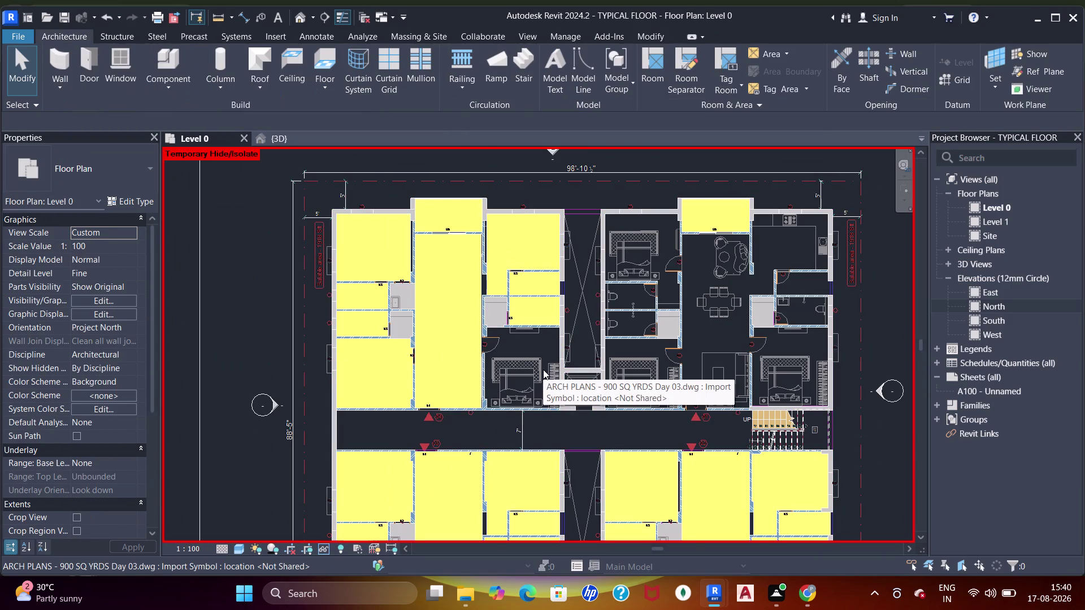
key(ctrl+z)
key(ctrl+z)
Reopen the top-right room's floor slab boundary sketch for editing.
scroll(down, 3)
middle_drag(559, 334, 551, 321)
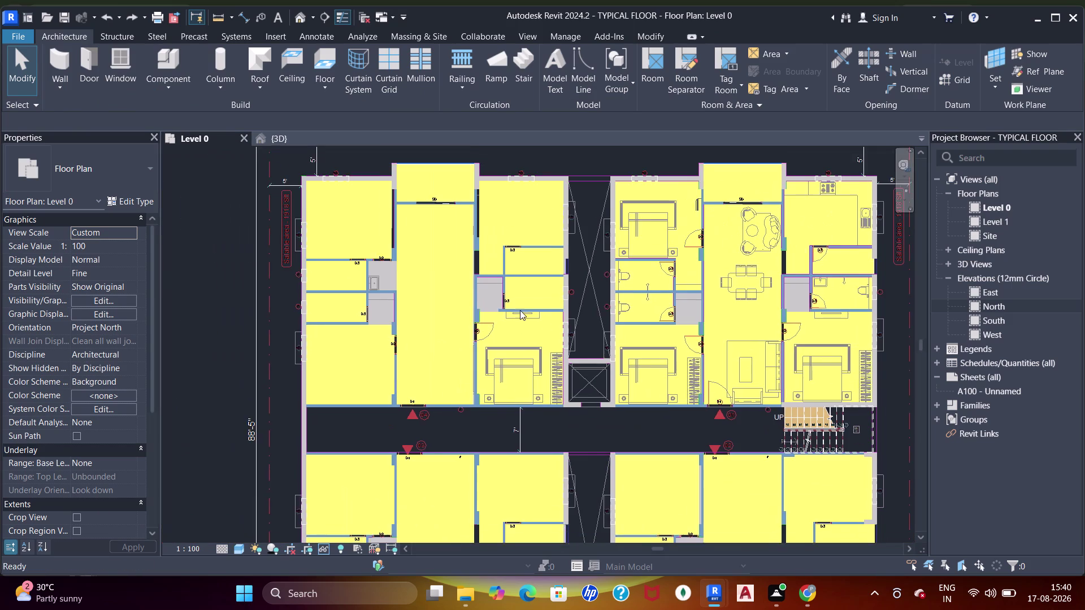
scroll(up, 3)
middle_drag(388, 269, 467, 318)
middle_drag(560, 302, 425, 375)
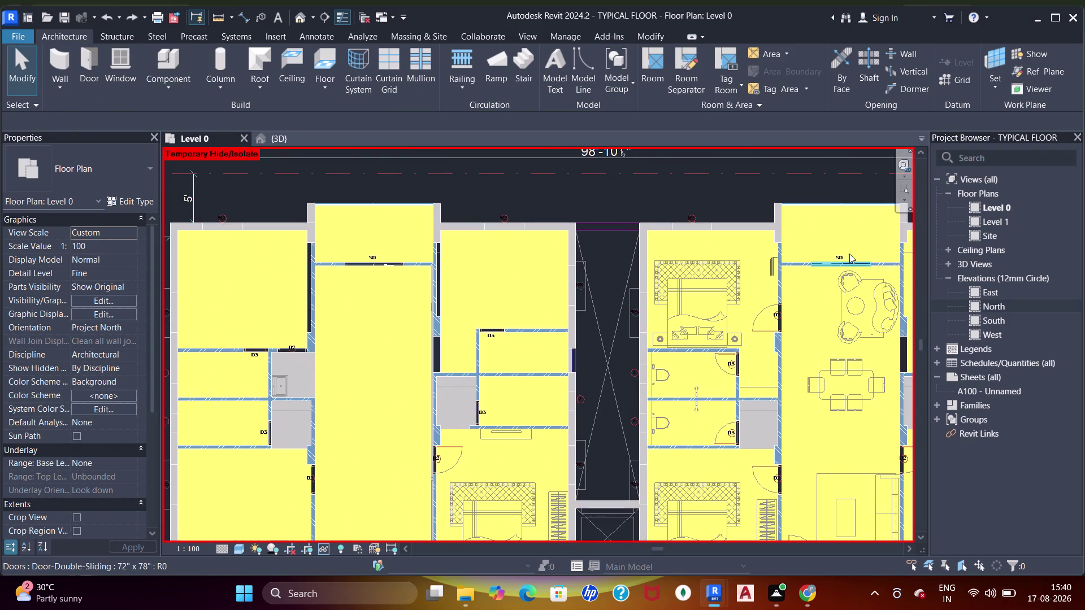
double_click(842, 247)
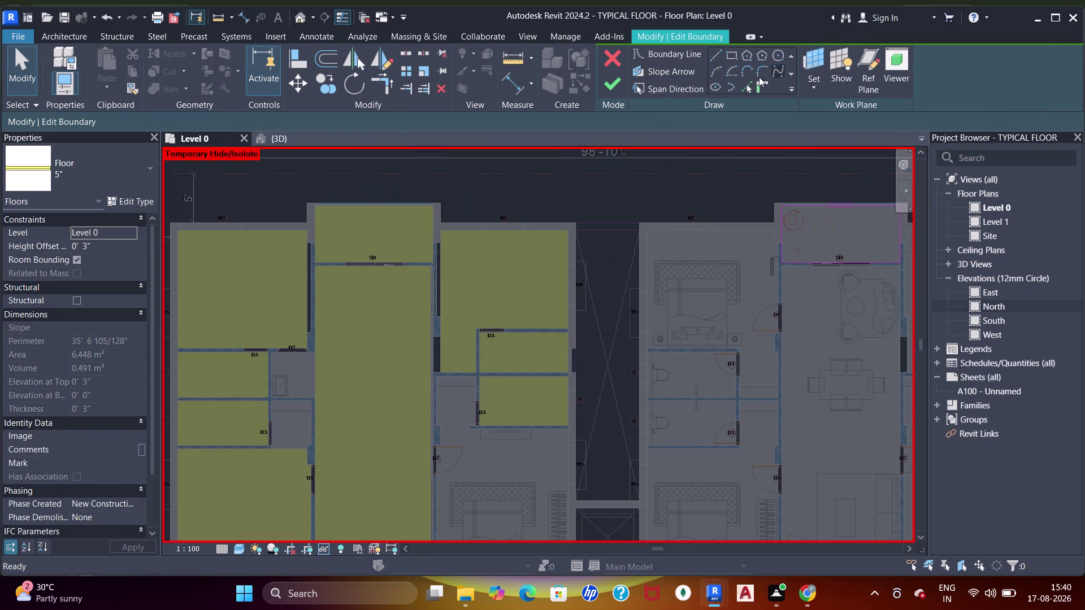
Draw new boundary lines extending the floor sketch into the left-wing gap.
click(731, 58)
middle_drag(547, 204, 694, 201)
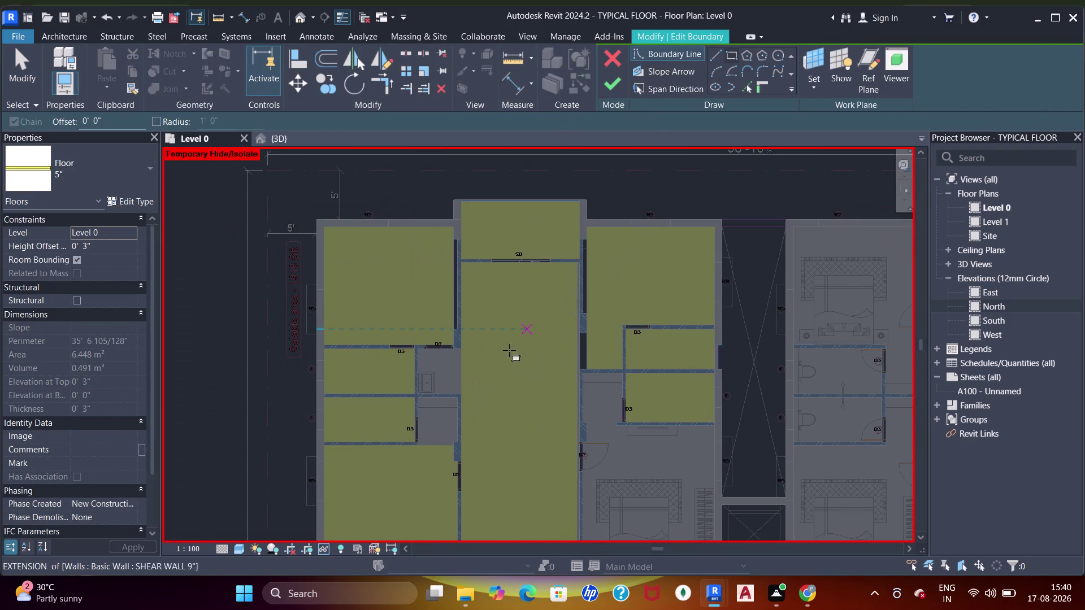
scroll(up, 3)
scroll(up, 3)
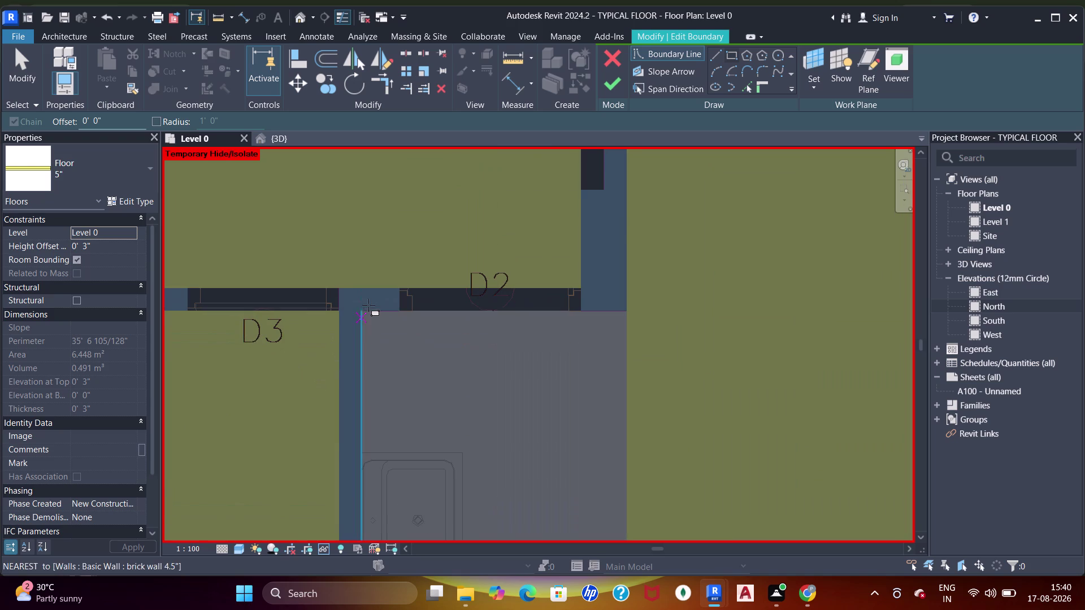
click(364, 313)
middle_drag(420, 401, 361, 261)
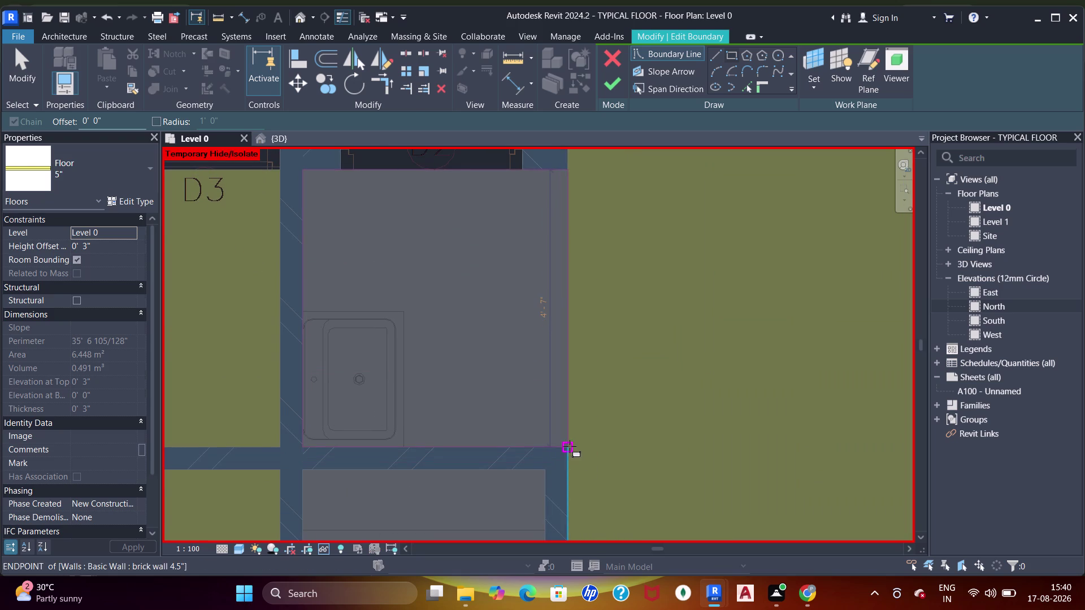
click(570, 447)
middle_drag(568, 471, 572, 286)
drag(308, 284, 313, 286)
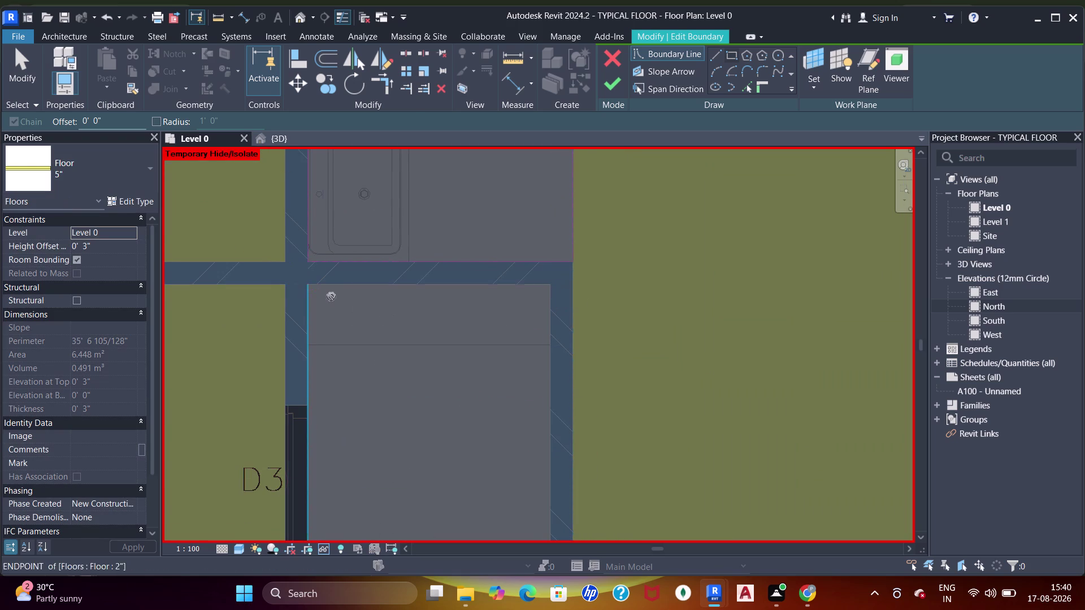
middle_drag(518, 441, 535, 262)
click(540, 402)
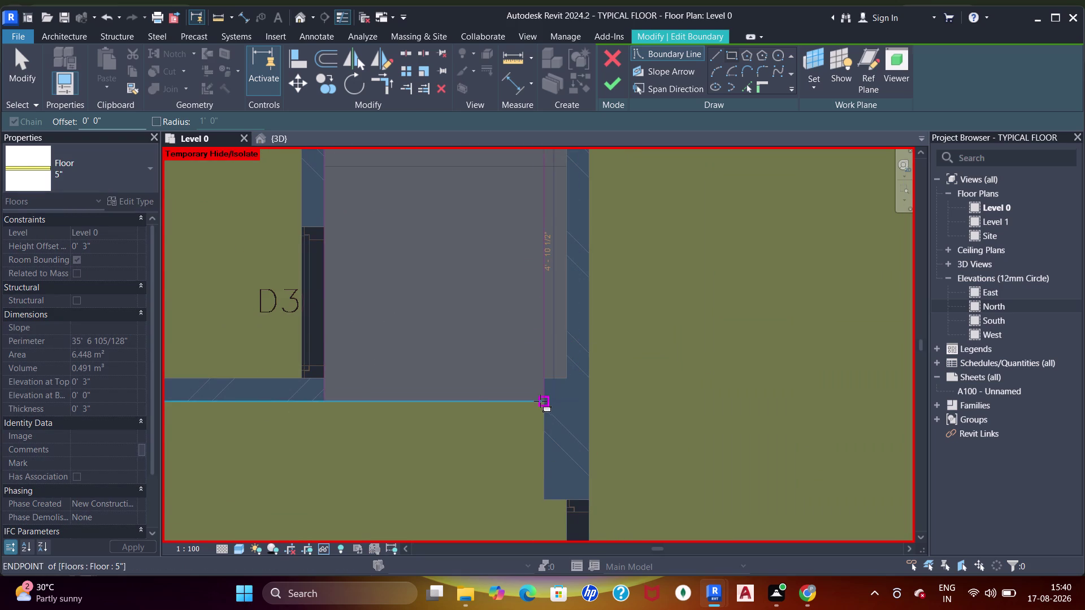
click(745, 90)
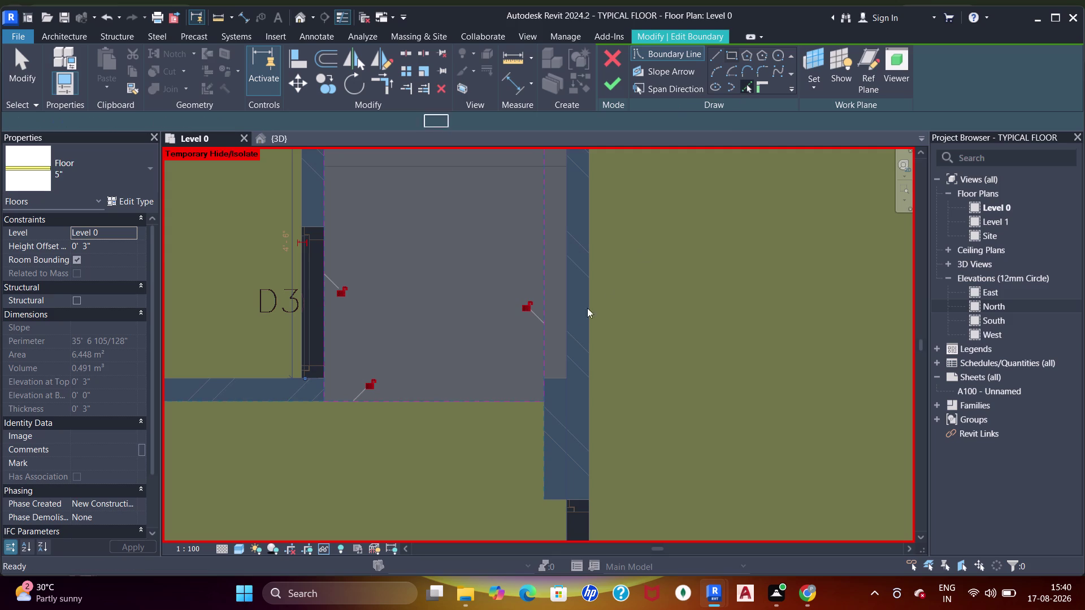
scroll(up, 3)
click(557, 377)
click(567, 361)
middle_drag(569, 315, 580, 335)
key(Escape)
key(Escape)
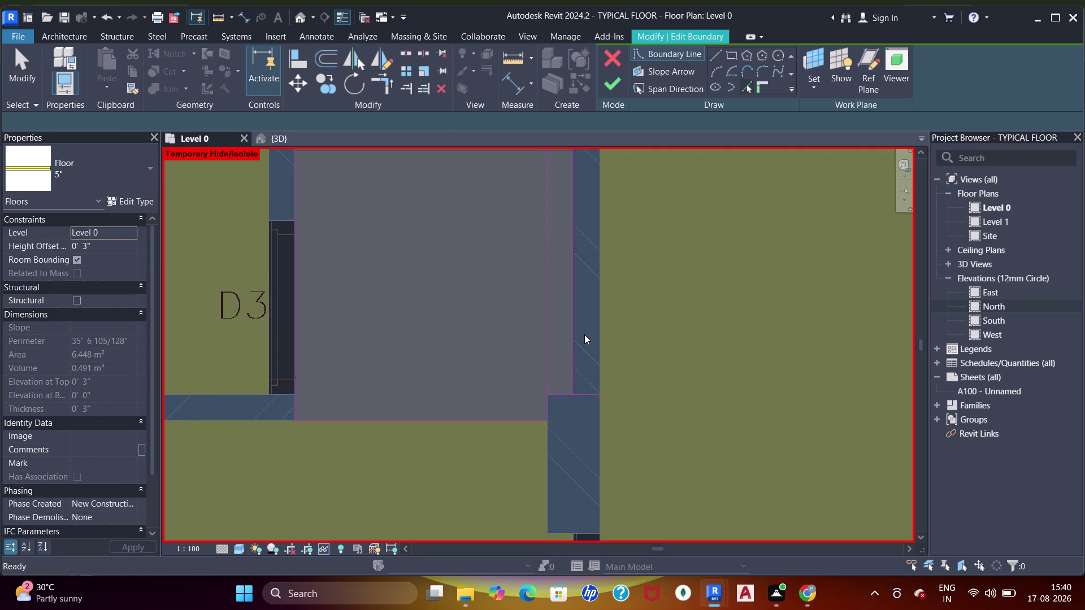
Trim/extend the sketch lines (TR) into corners to close the boundary loop.
text(tr)
click(548, 405)
click(558, 393)
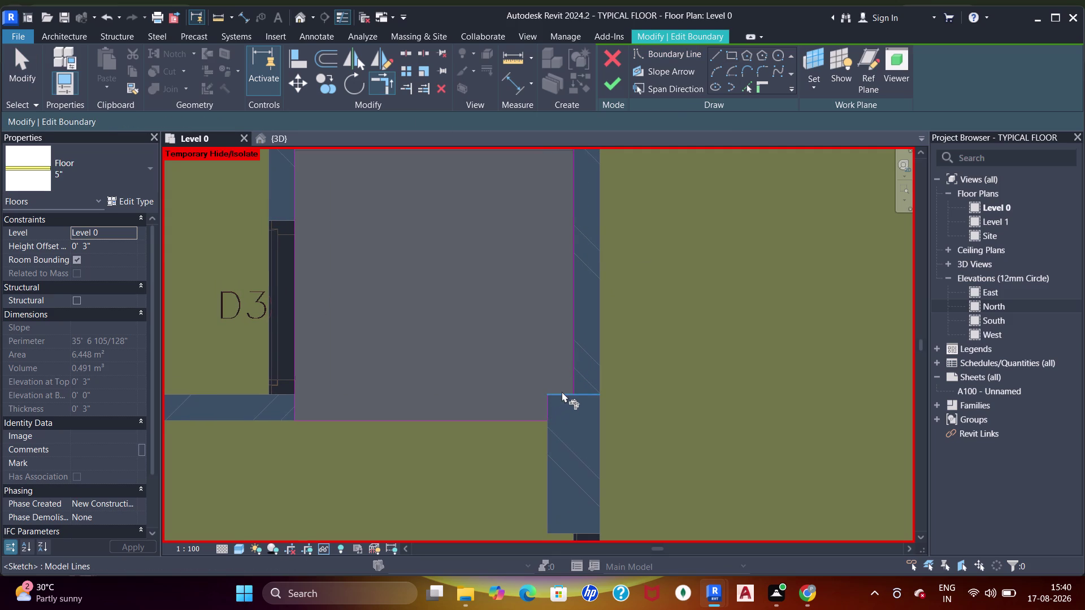
click(565, 388)
click(576, 376)
click(566, 392)
scroll(down, 3)
middle_drag(551, 289, 547, 412)
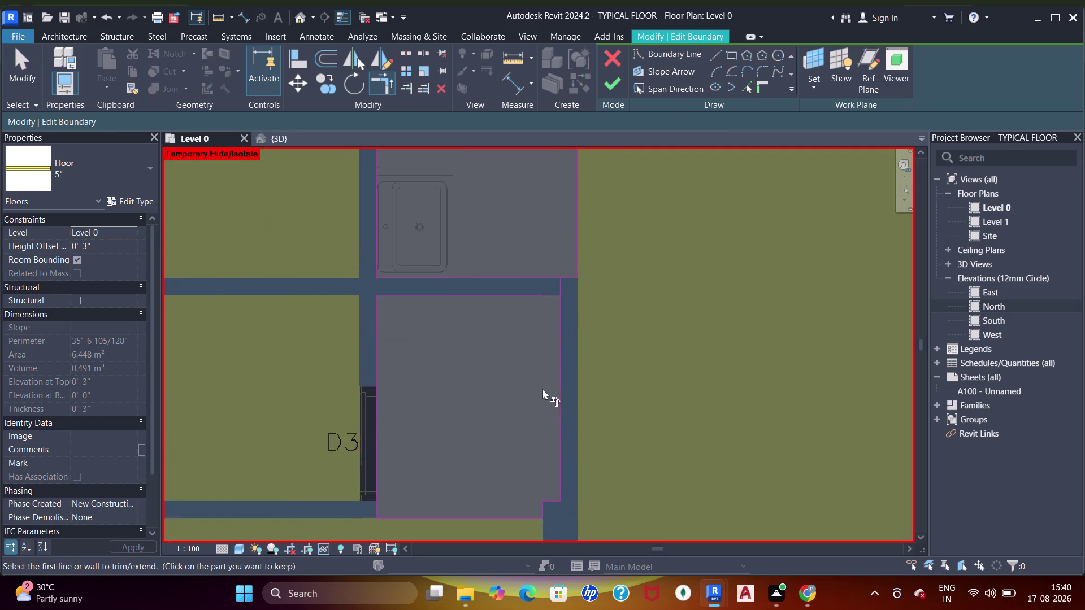
scroll(up, 3)
click(530, 291)
click(577, 326)
scroll(down, 3)
middle_drag(627, 348, 457, 293)
scroll(up, 3)
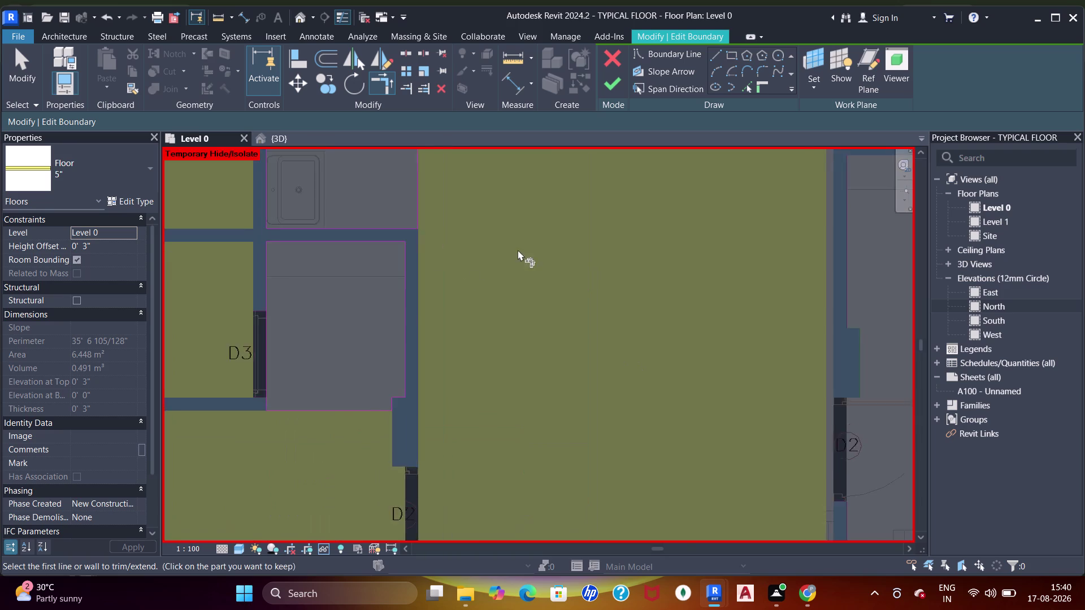
scroll(down, 3)
middle_drag(593, 277, 351, 281)
scroll(down, 3)
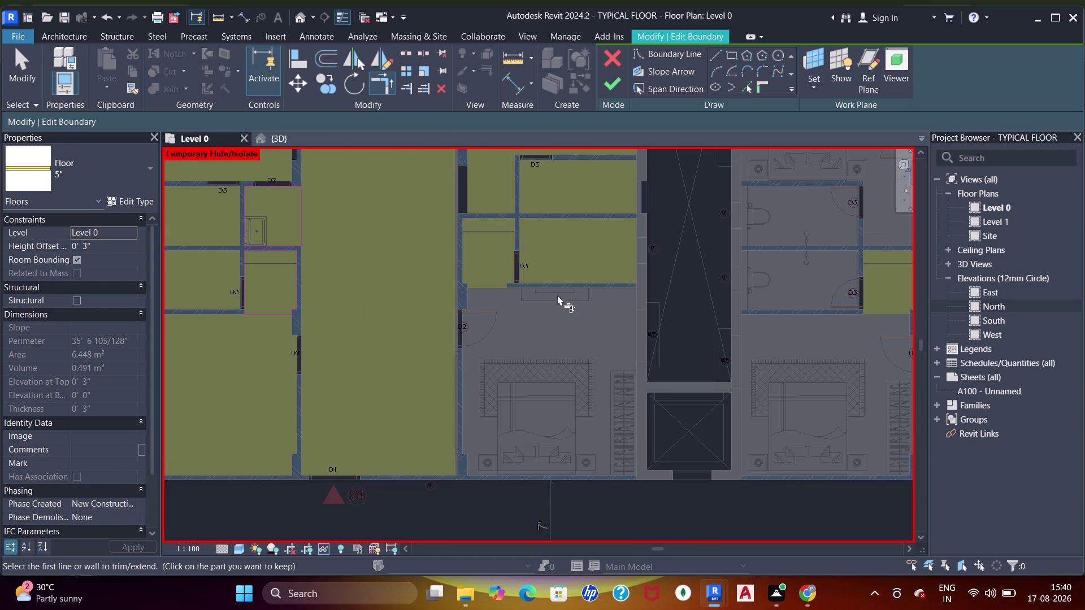
scroll(down, 3)
middle_drag(564, 310, 560, 324)
middle_drag(669, 298, 522, 365)
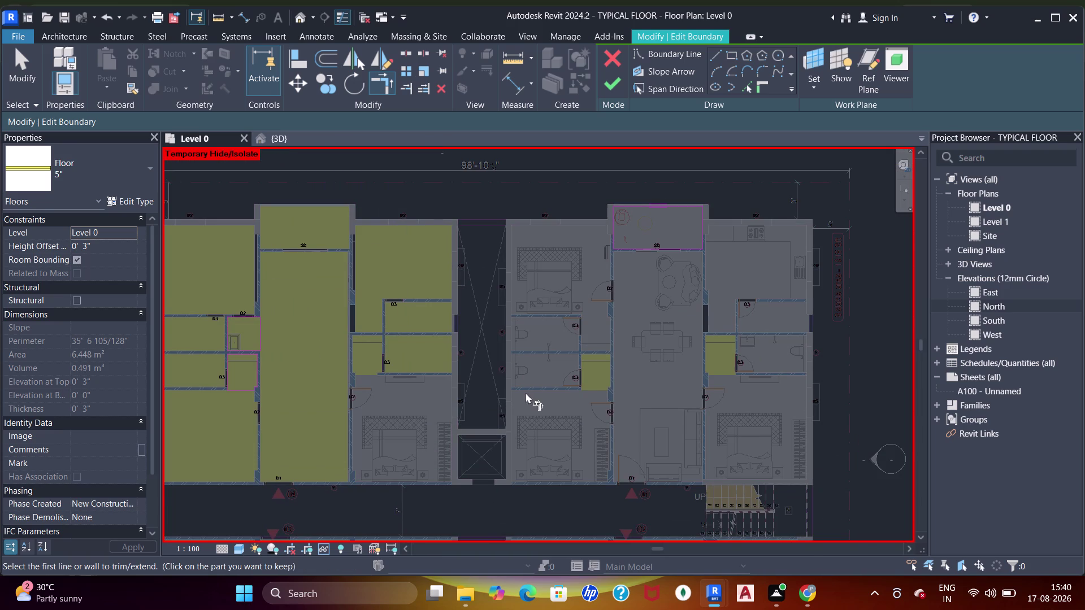
Finish the sketch, dismiss the warning, and check the floor's new 10.112 m² area.
click(613, 87)
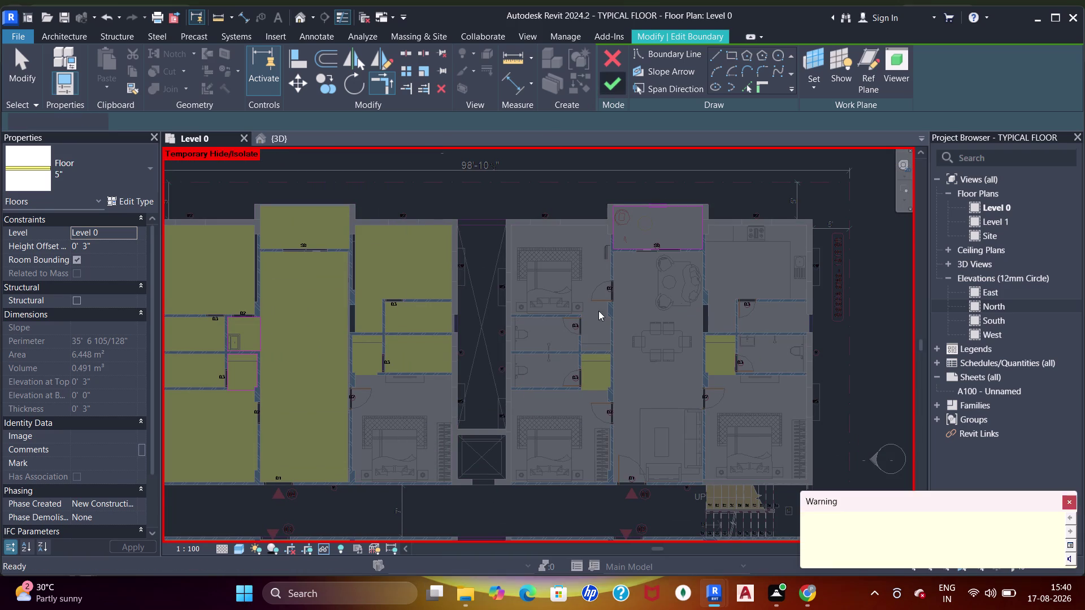
scroll(down, 3)
middle_drag(409, 337, 467, 307)
key(Escape)
key(Escape)
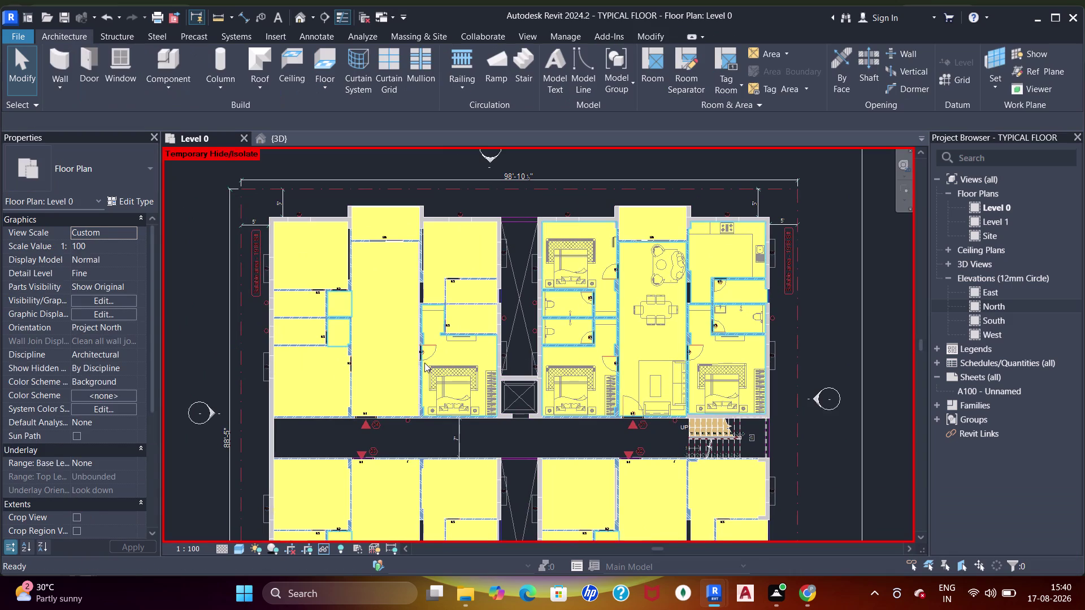
scroll(up, 3)
click(309, 284)
Join the floor slab with three surrounding walls using Join Geometry.
key(Escape)
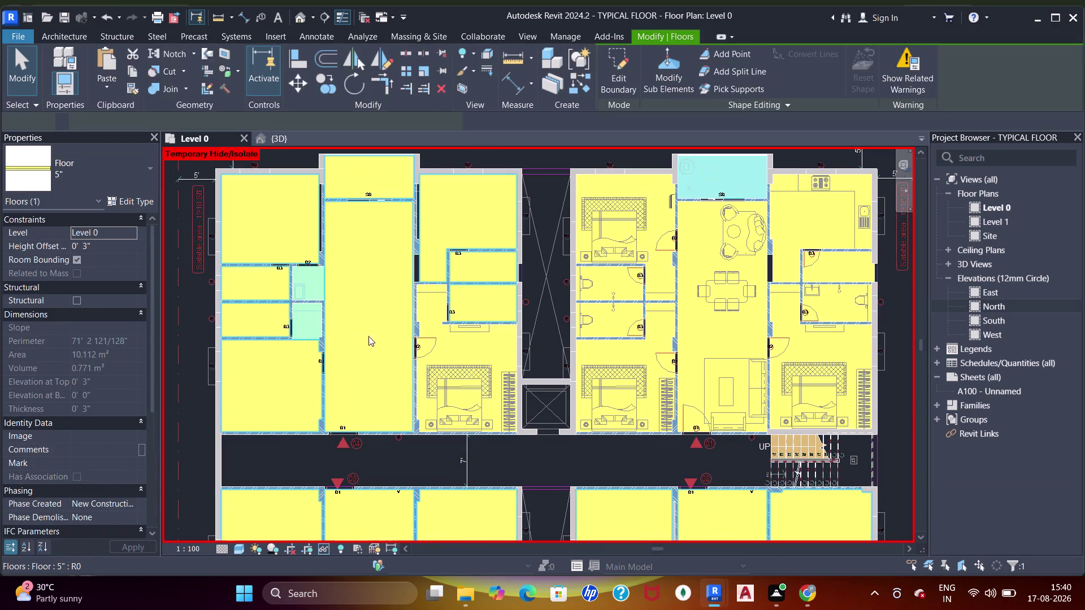
key(j)
key(j)
key(j)
key(j)
click(373, 283)
click(317, 291)
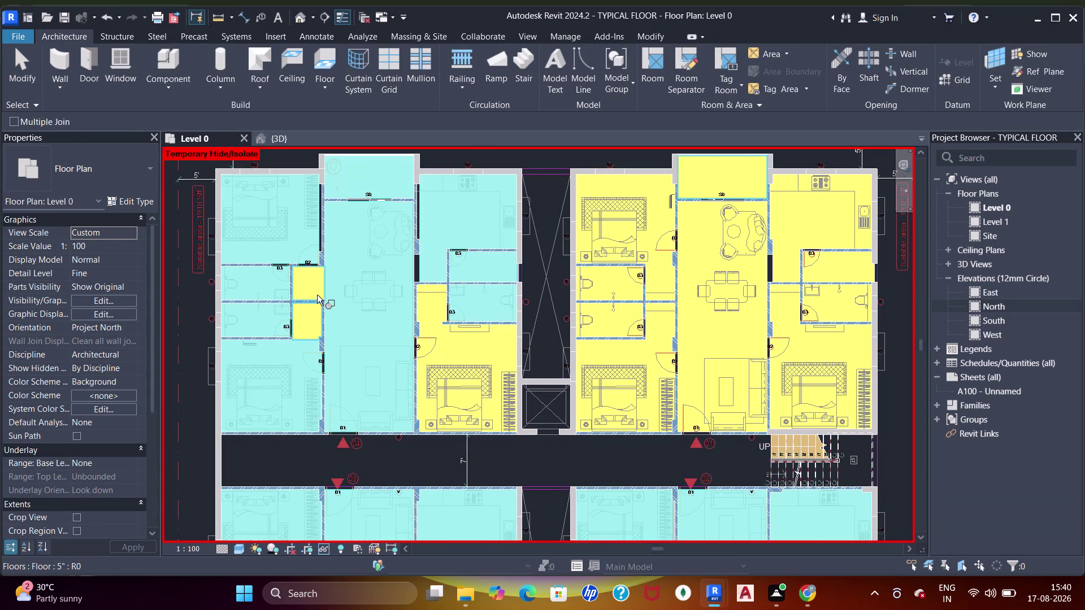
click(431, 315)
click(475, 299)
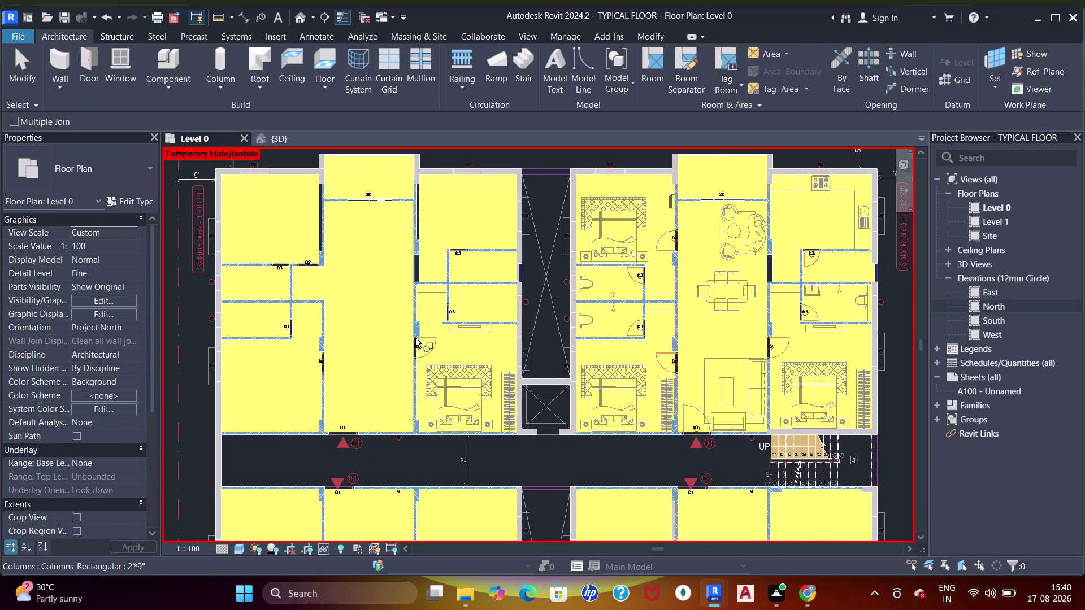
key(Escape)
scroll(down, 3)
middle_drag(342, 273, 355, 273)
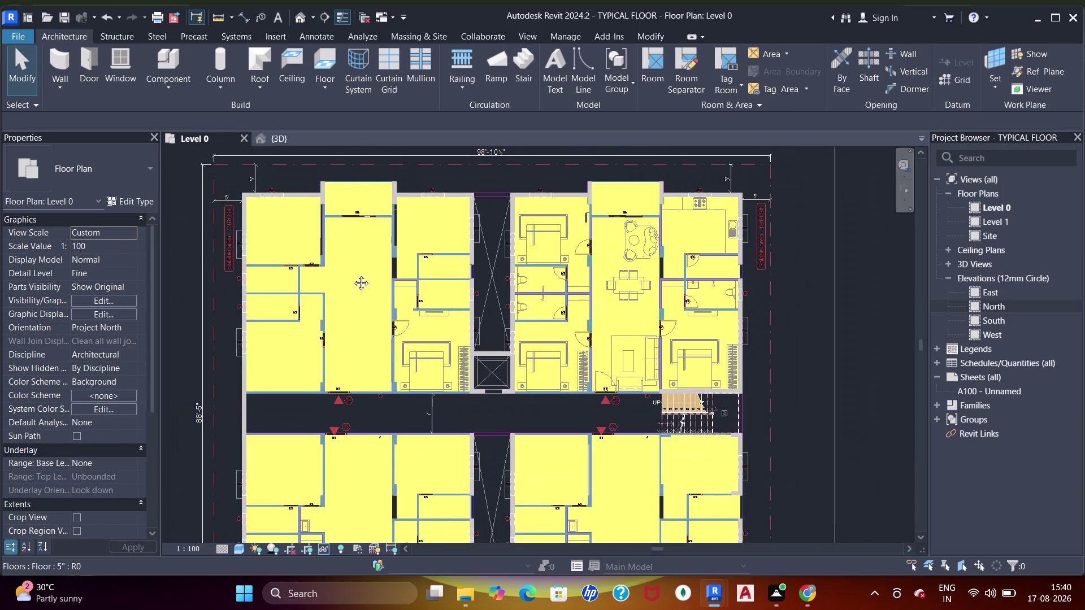
Place Section 1 horizontally across the upper part of the left wing.
key(s)
text(ec)
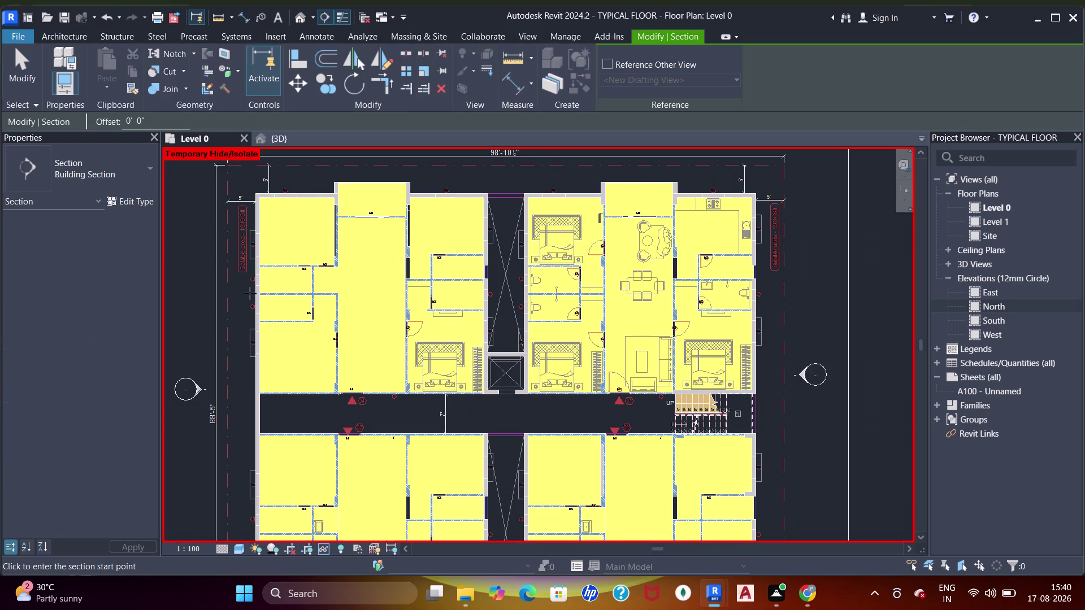
click(241, 281)
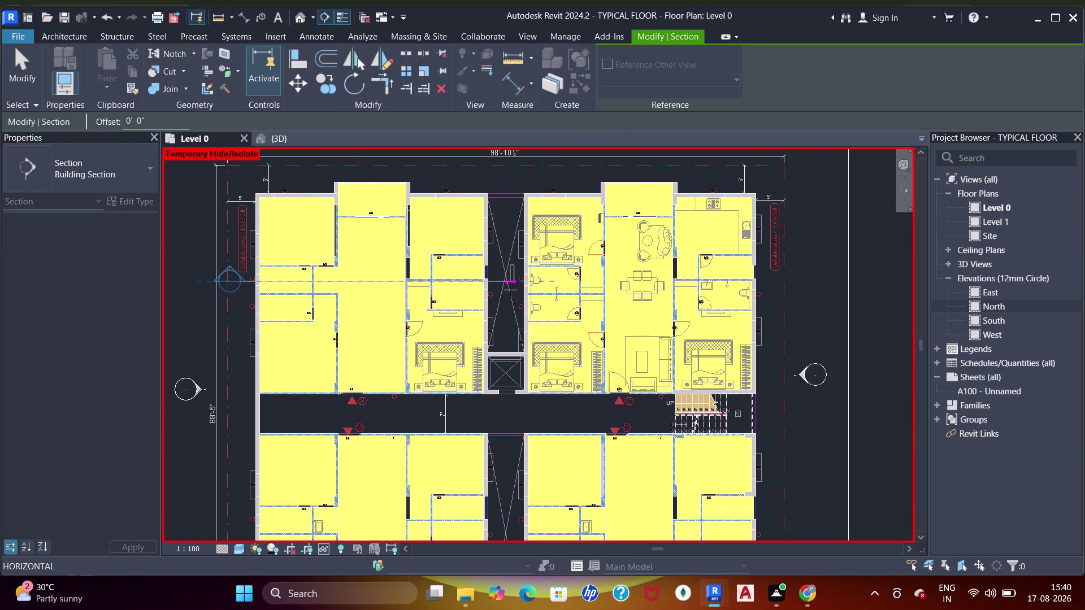
click(511, 290)
click(362, 283)
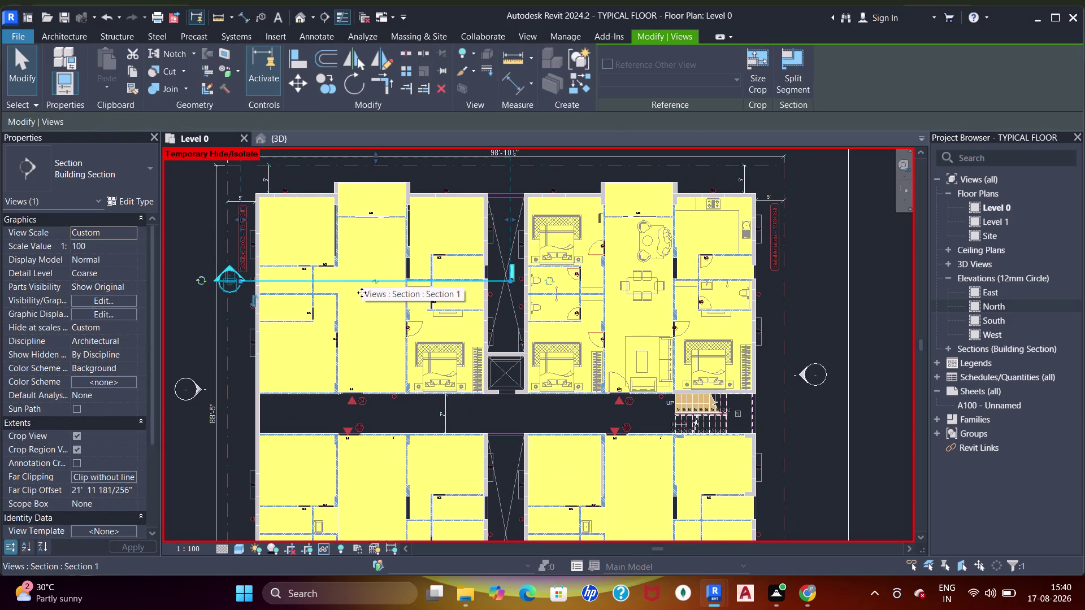